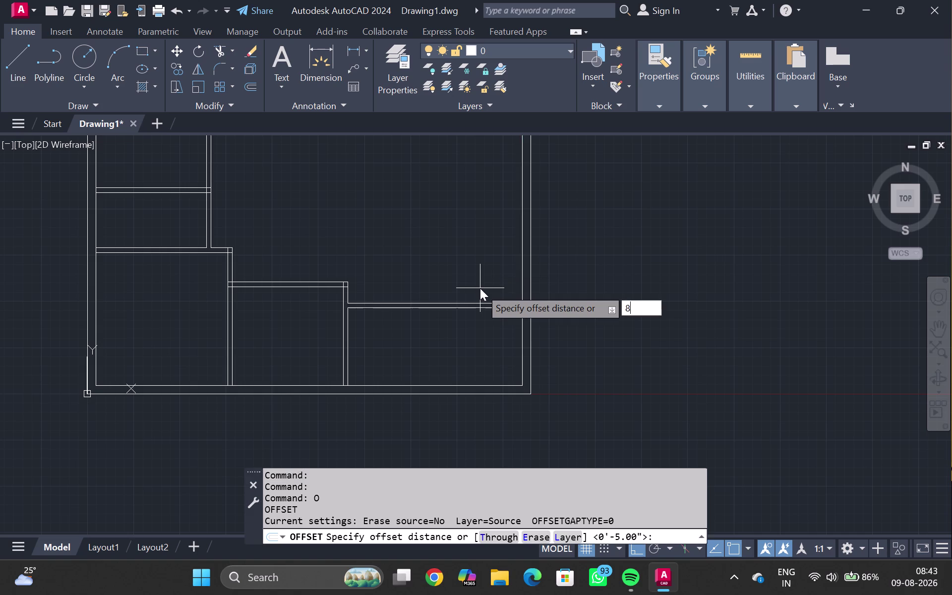
Offset the right outer wall 8' inward to create a new vertical wall line.
text(')
key(Return)
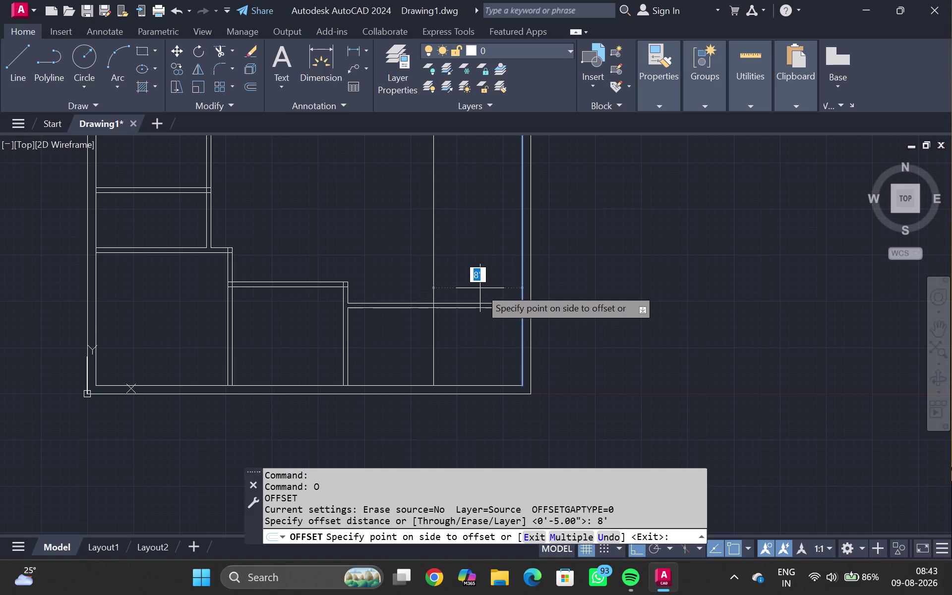
click(468, 290)
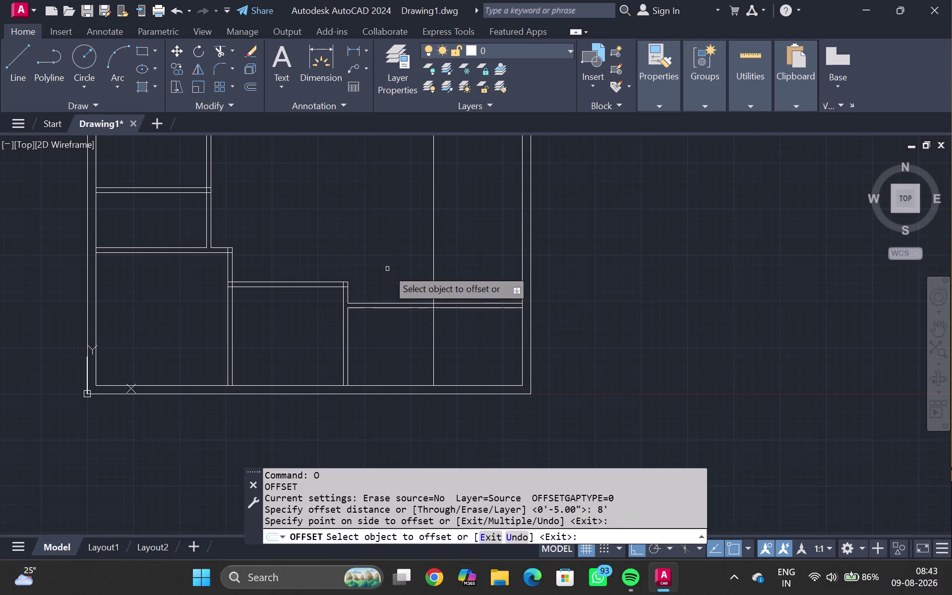
Offset that new line 5" to form the double-line wall, then exit offsetting.
click(433, 272)
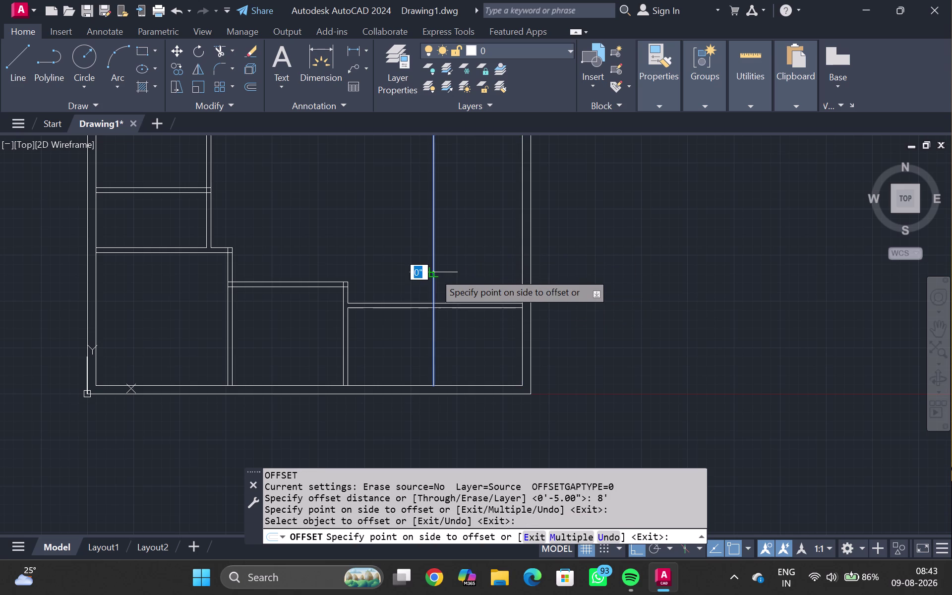
text(5")
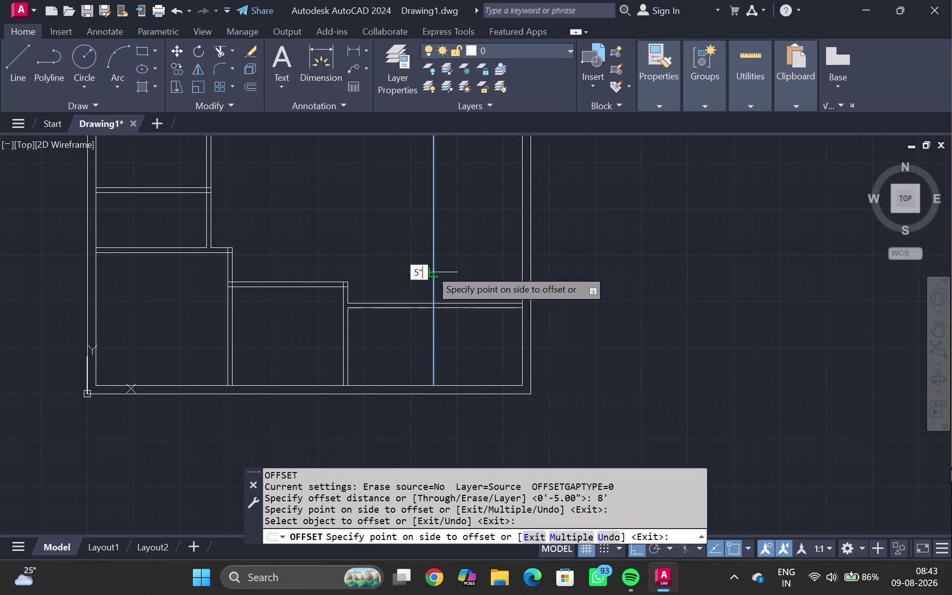
key(Return)
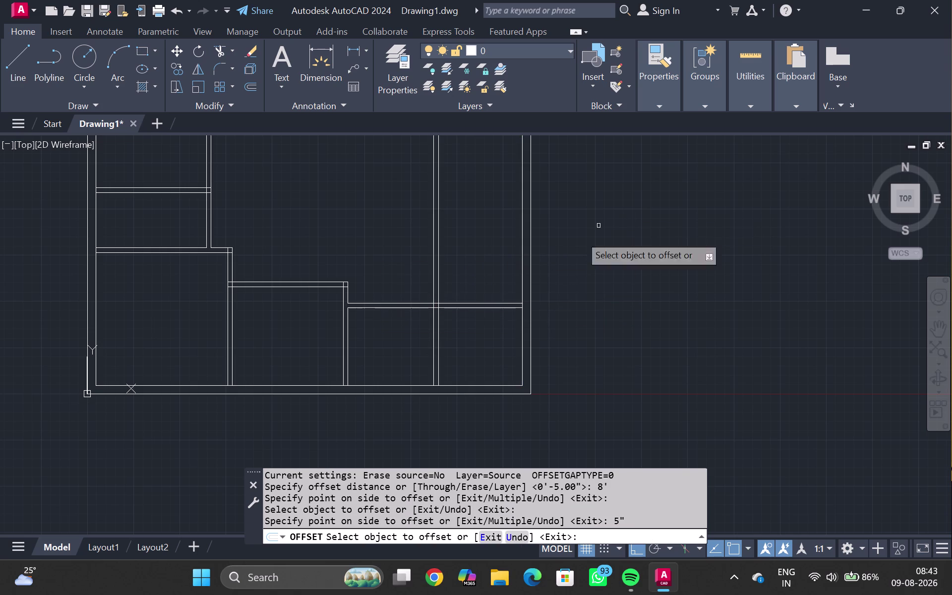
scroll(up, 3)
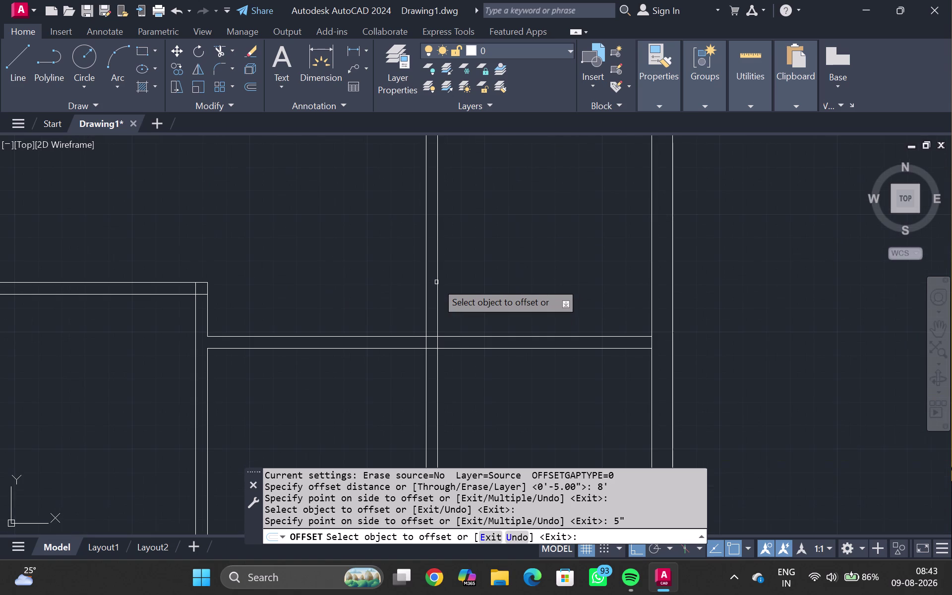
text(DLOI)
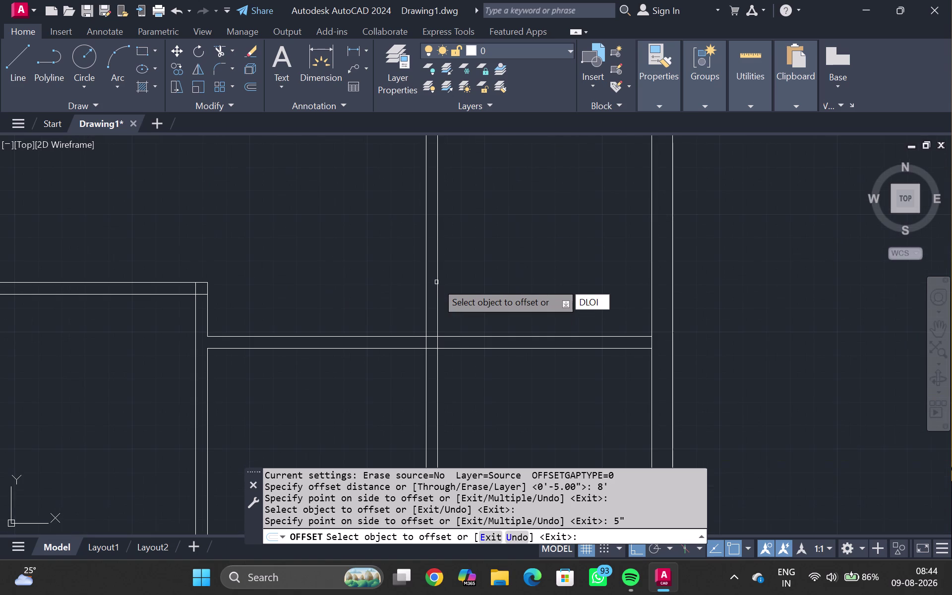
key(Escape)
key(Escape)
Measure the horizontal wall with a linear dimension, reading 7'-7".
text(DLI)
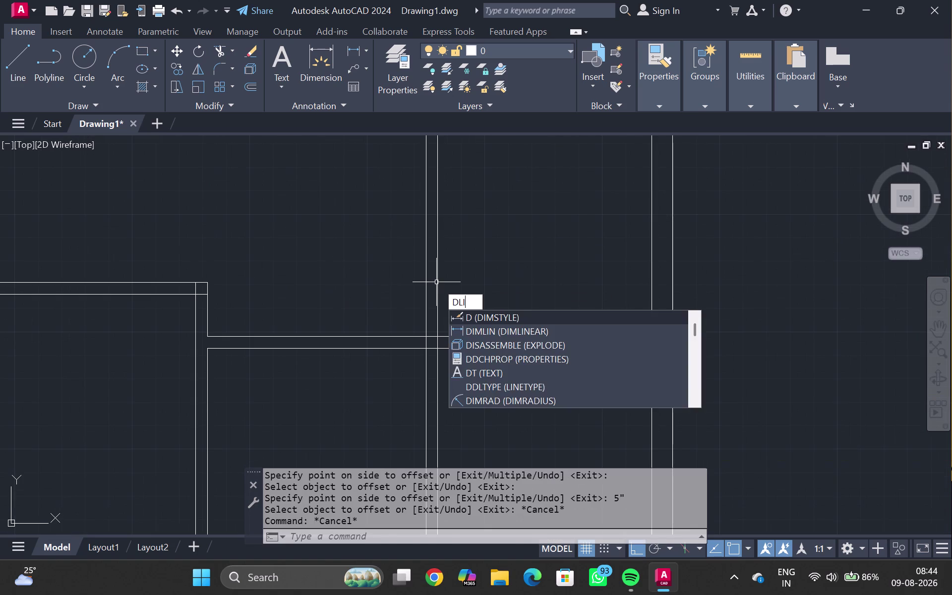
key(Return)
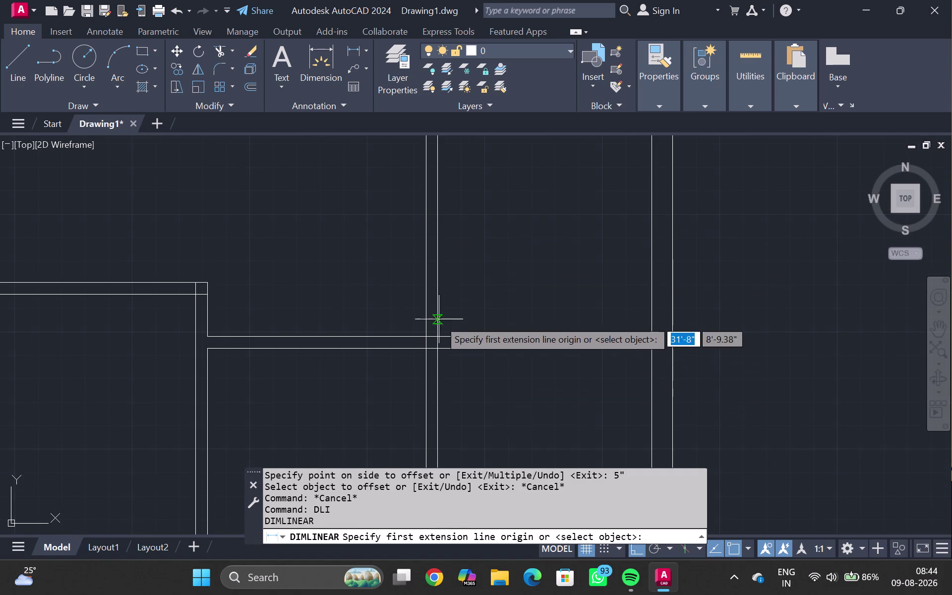
click(434, 336)
click(648, 337)
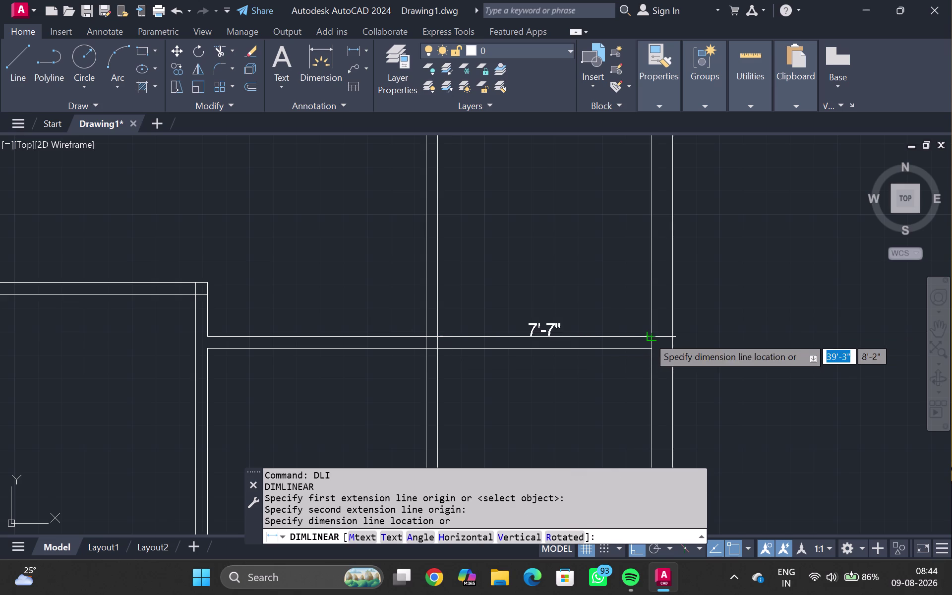
Cancel the trial dimension and erase the extra inner line of the new wall.
key(Escape)
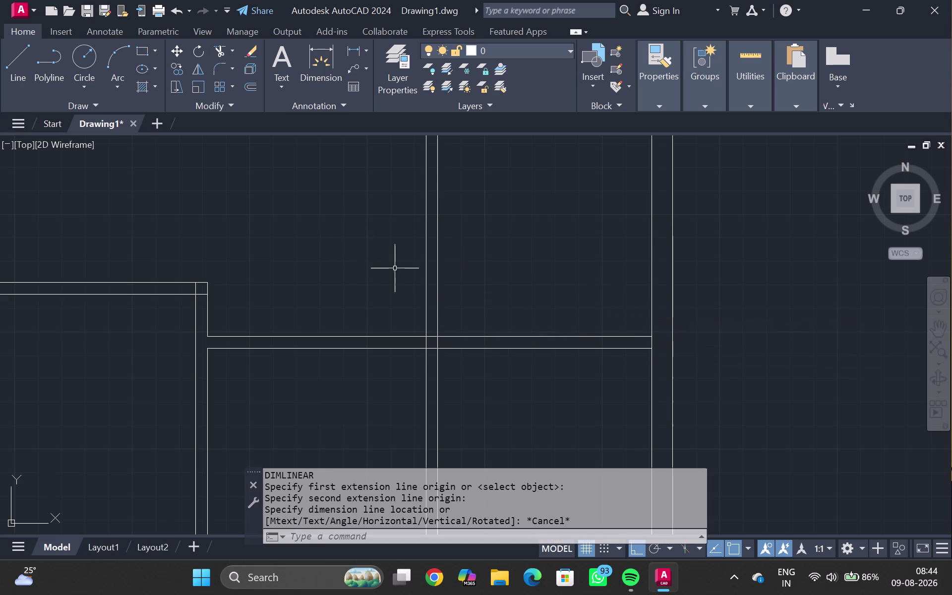
click(437, 265)
key(Delete)
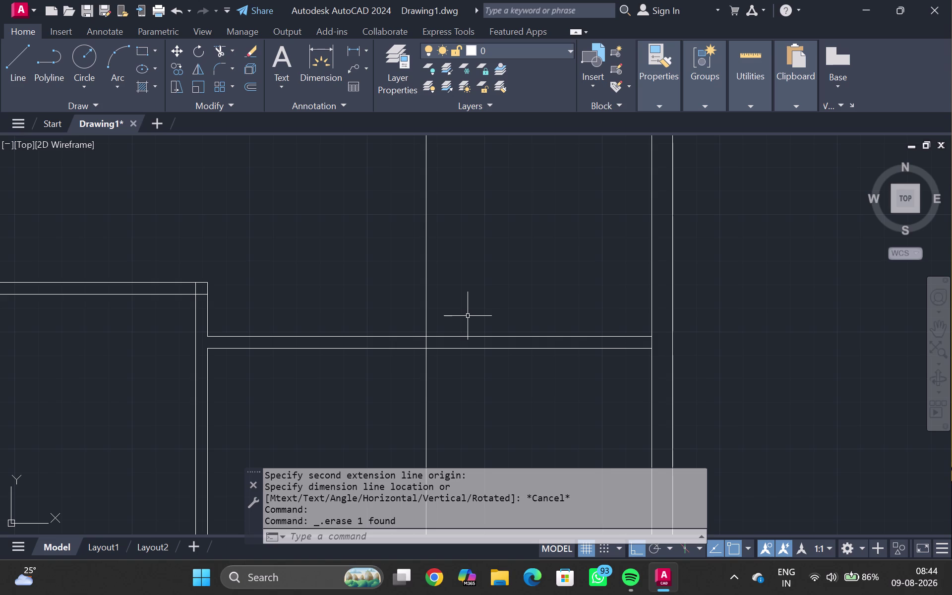
Offset the remaining partition line 5" to its left to restore the double wall.
click(423, 311)
drag(425, 314, 428, 319)
click(428, 319)
key(o)
key(Return)
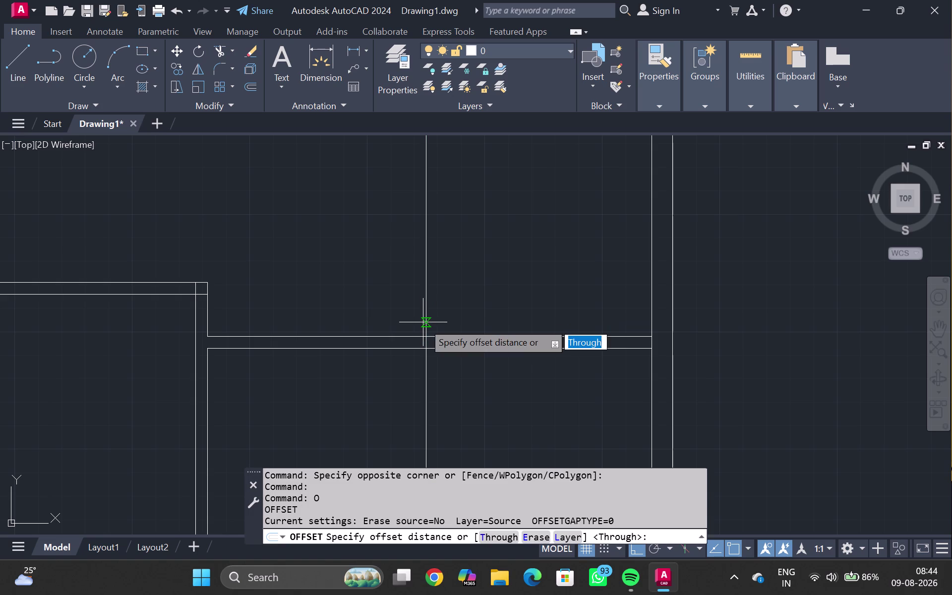
text(5")
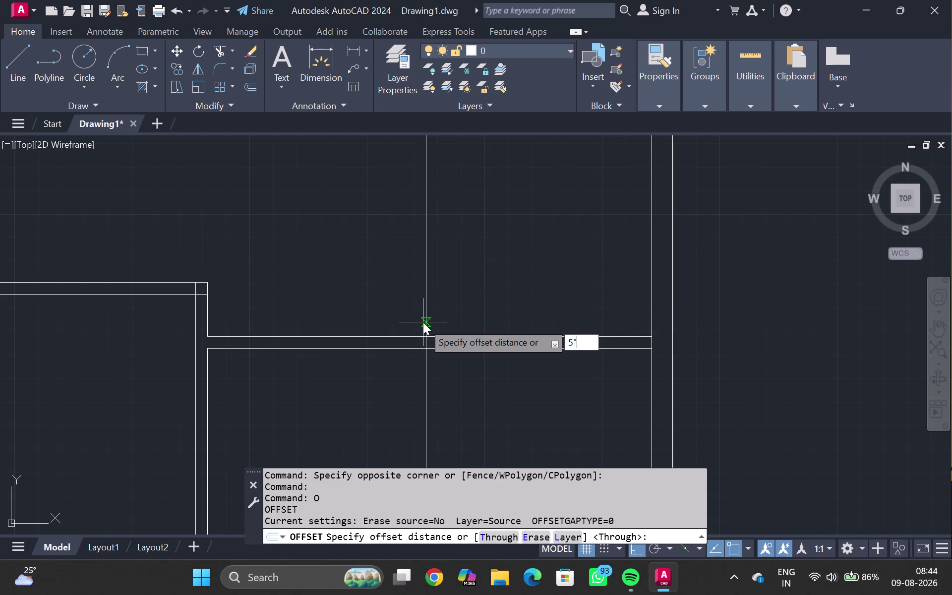
key(Return)
click(404, 319)
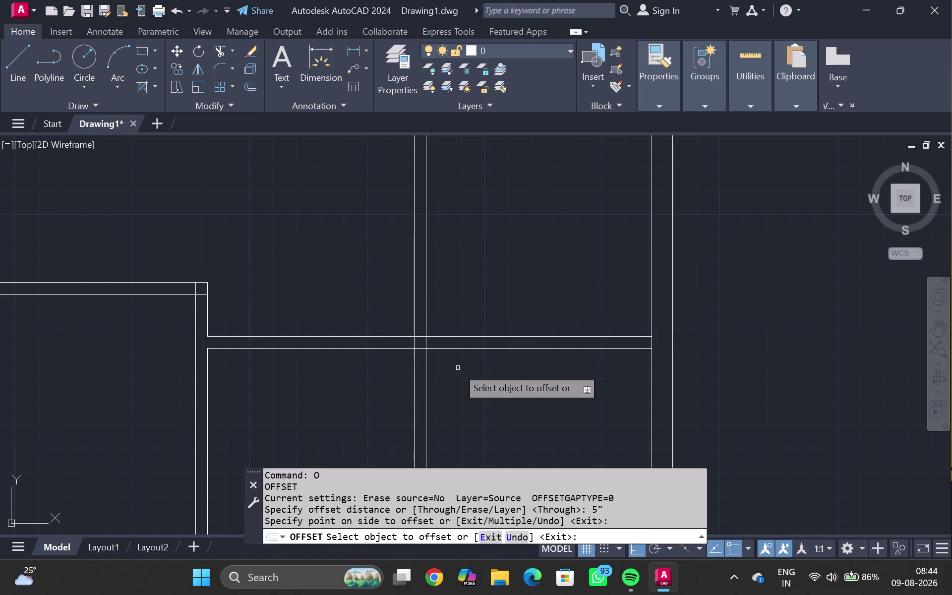
key(Escape)
Begin trimming the wall junctions with a fence across the lower wall lines.
text(TR)
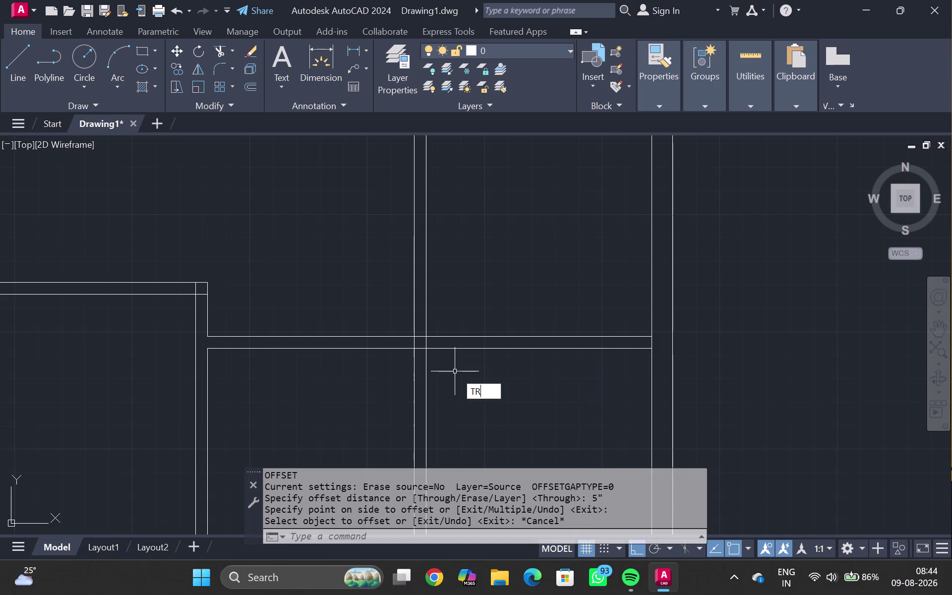
click(452, 378)
drag(452, 381, 426, 384)
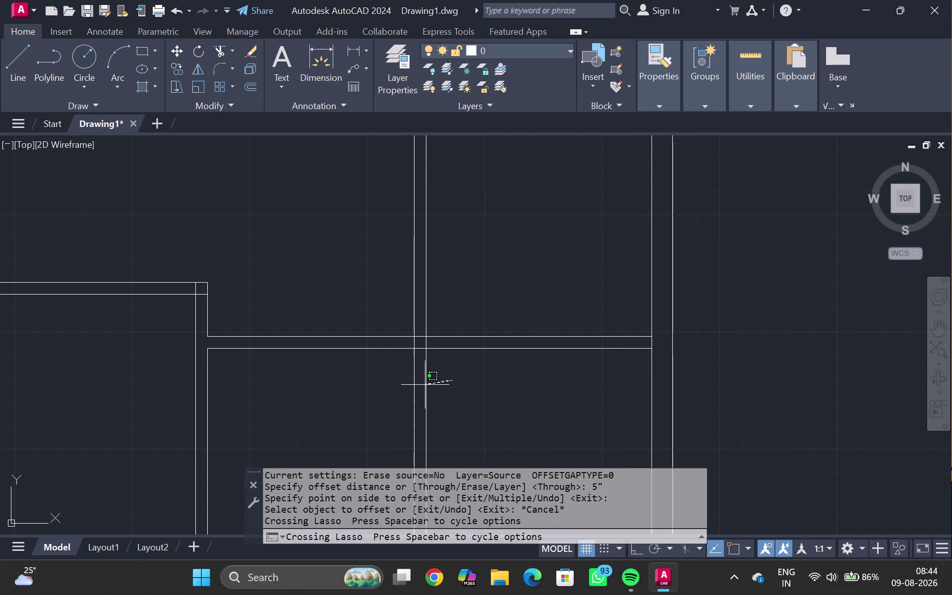
drag(426, 384, 399, 387)
click(399, 386)
key(Escape)
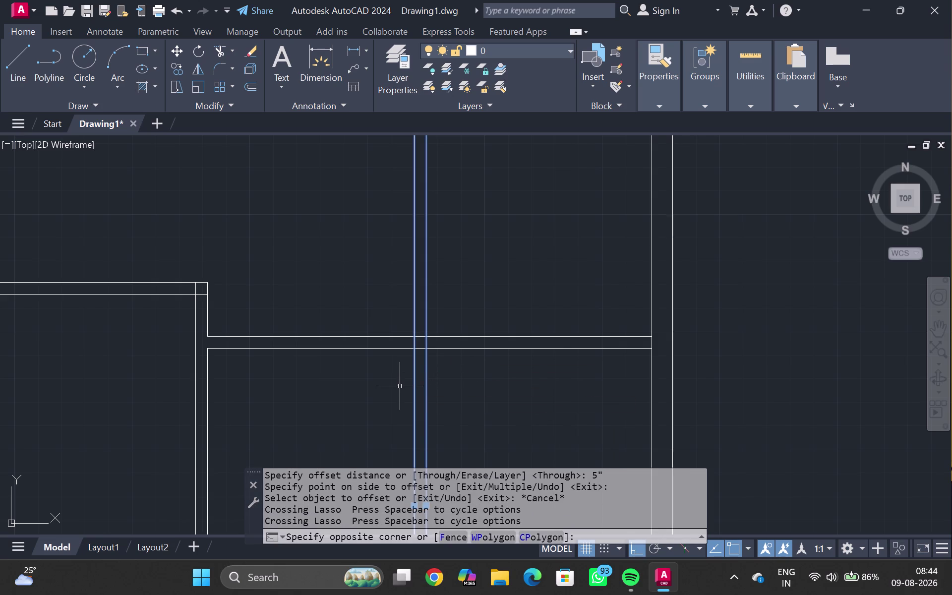
key(Escape)
key(Escape)
text(TR)
key(Return)
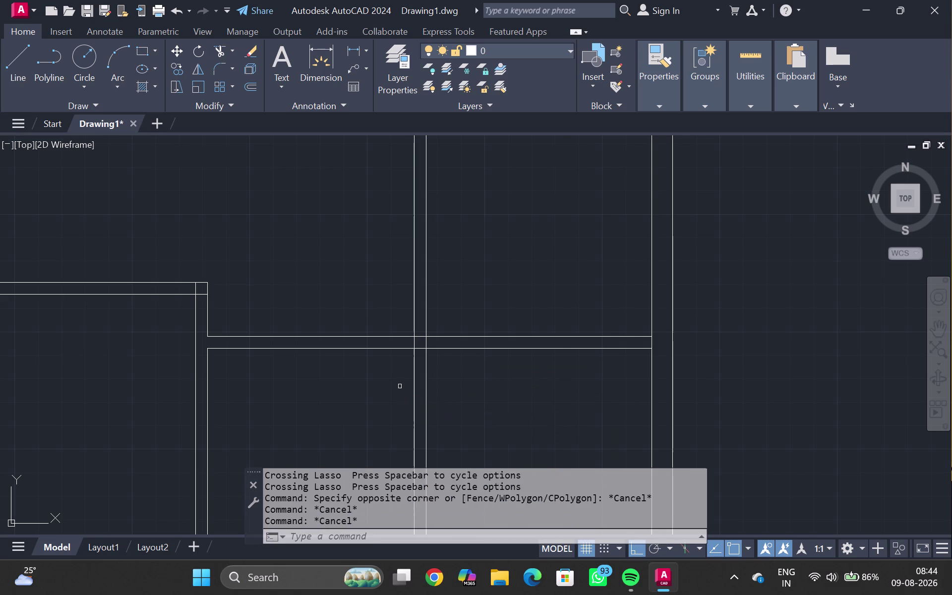
drag(438, 396, 392, 399)
click(391, 400)
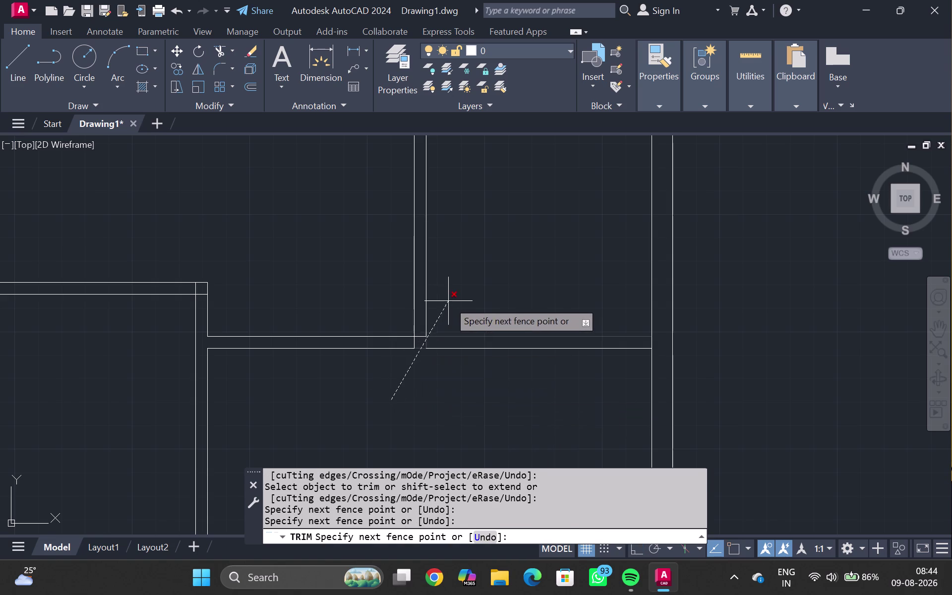
Complete the fence trim so the partition lines stop at the horizontal corridor wall.
double_click(412, 414)
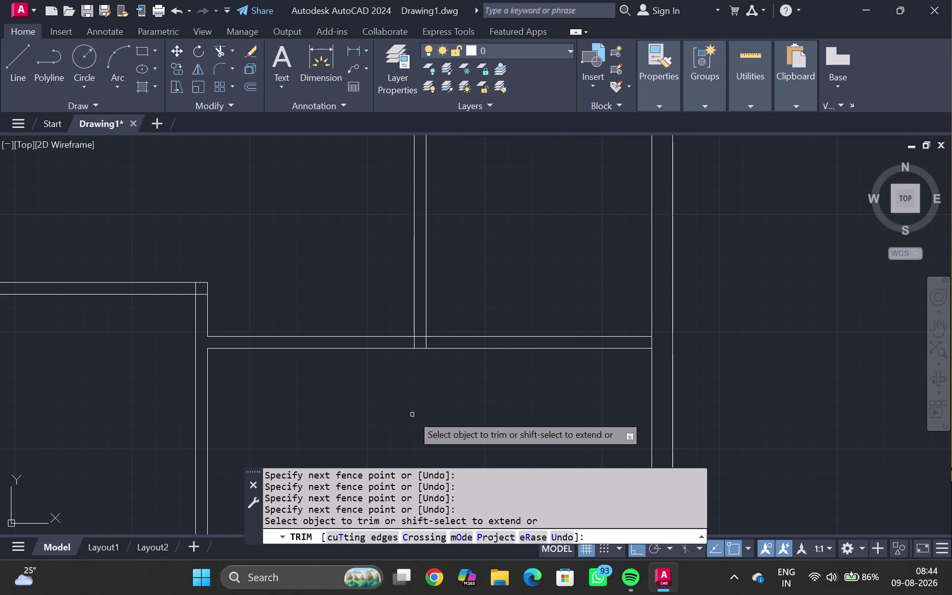
key(Escape)
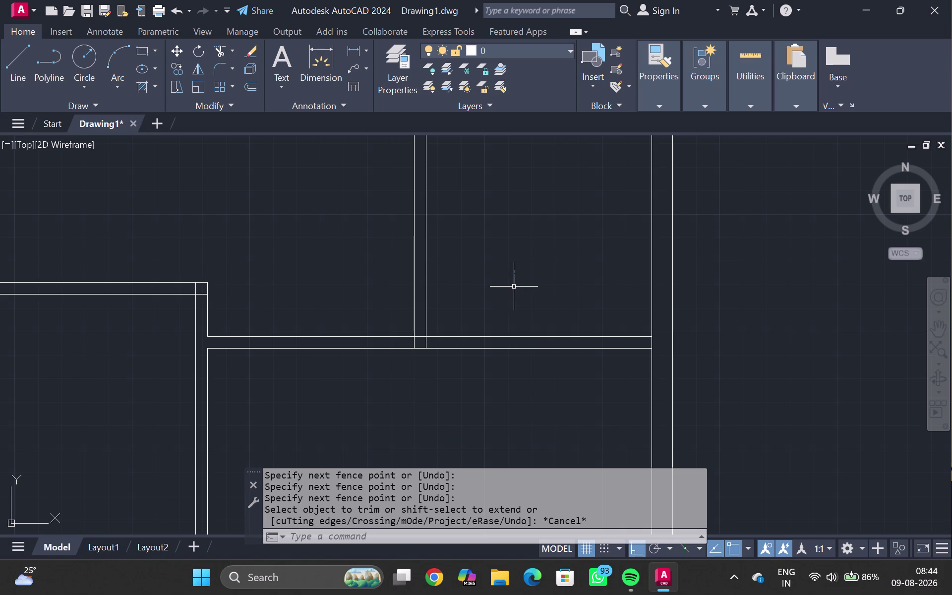
click(527, 337)
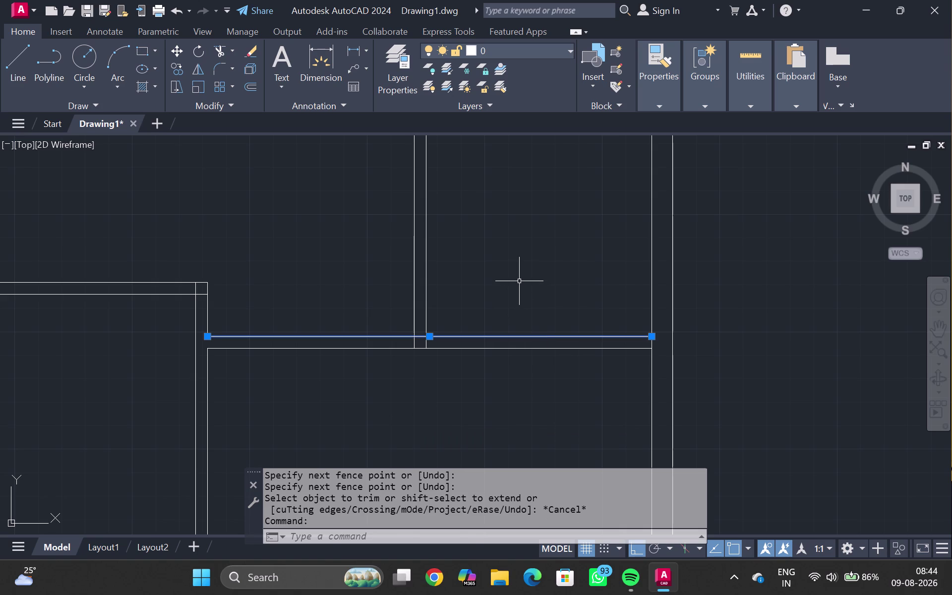
Give the upper horizontal wall line a parallel copy 5" away.
key(o)
key(Return)
text(5')
key(Return)
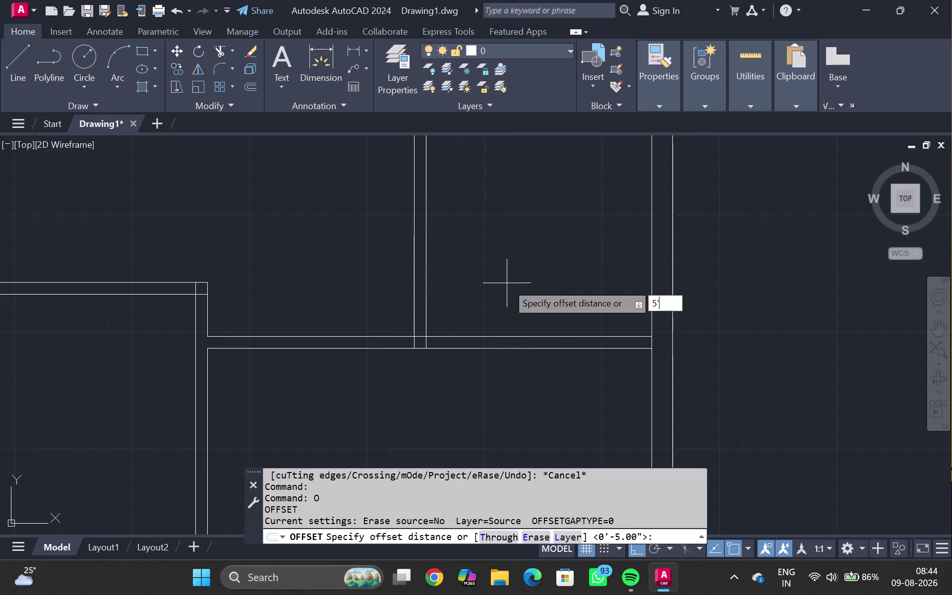
click(515, 246)
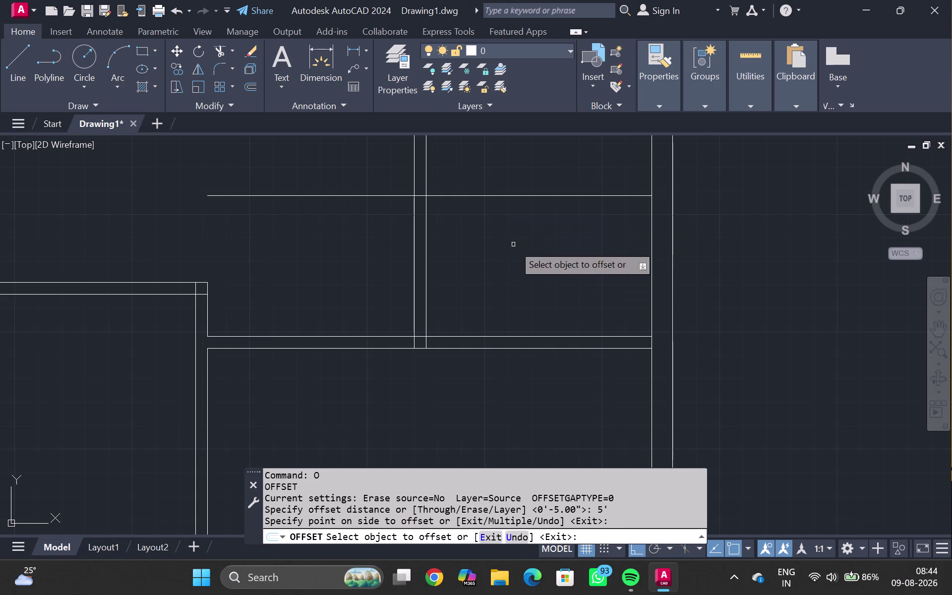
click(513, 195)
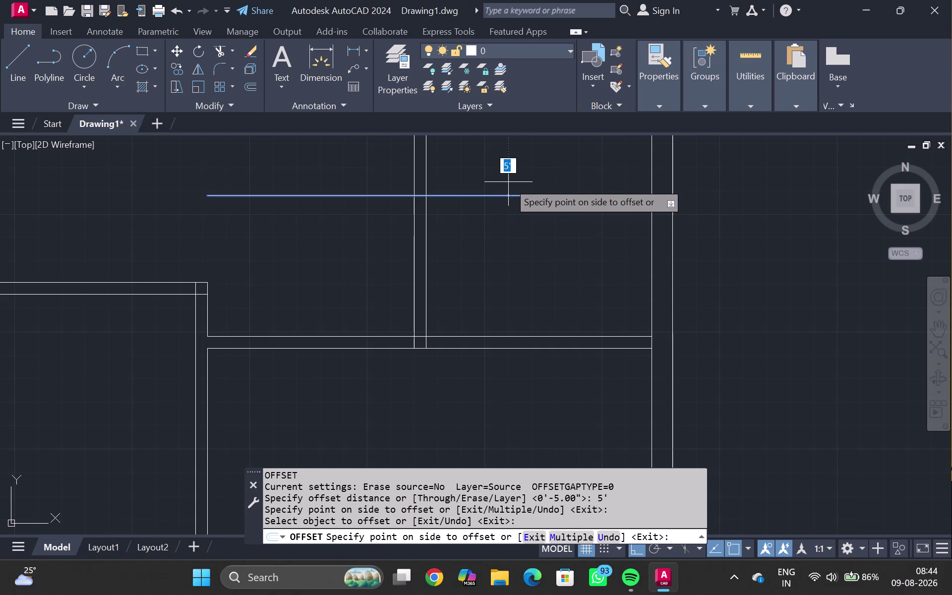
text(5")
key(Return)
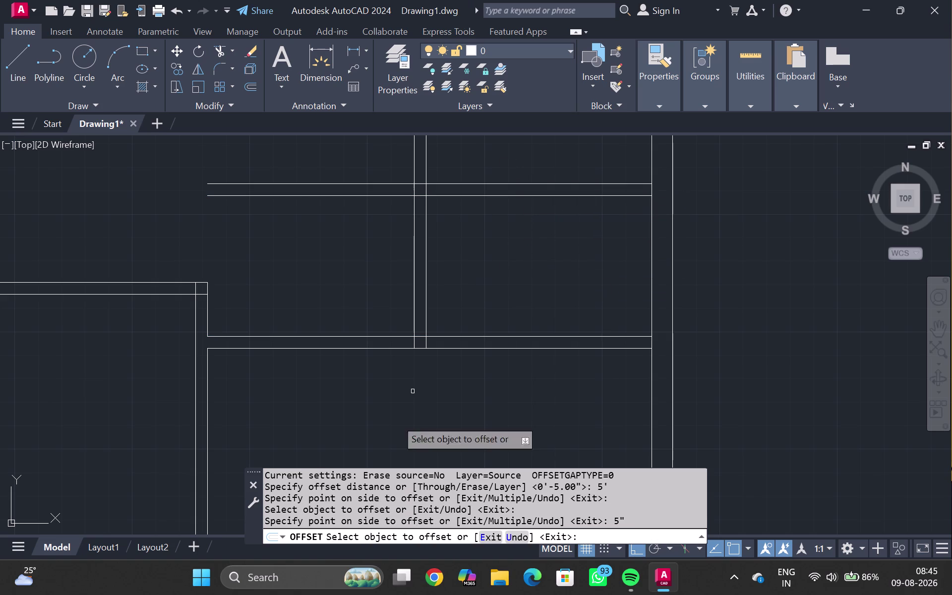
Add 5" parallel copies of the lower and middle horizontal wall lines.
scroll(down, 3)
middle_drag(476, 269, 464, 382)
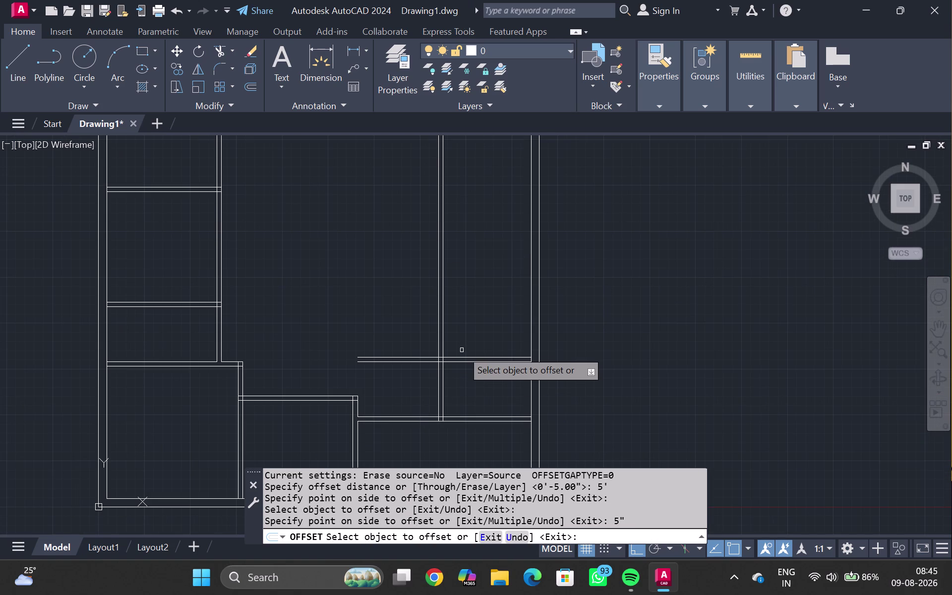
scroll(up, 3)
click(477, 361)
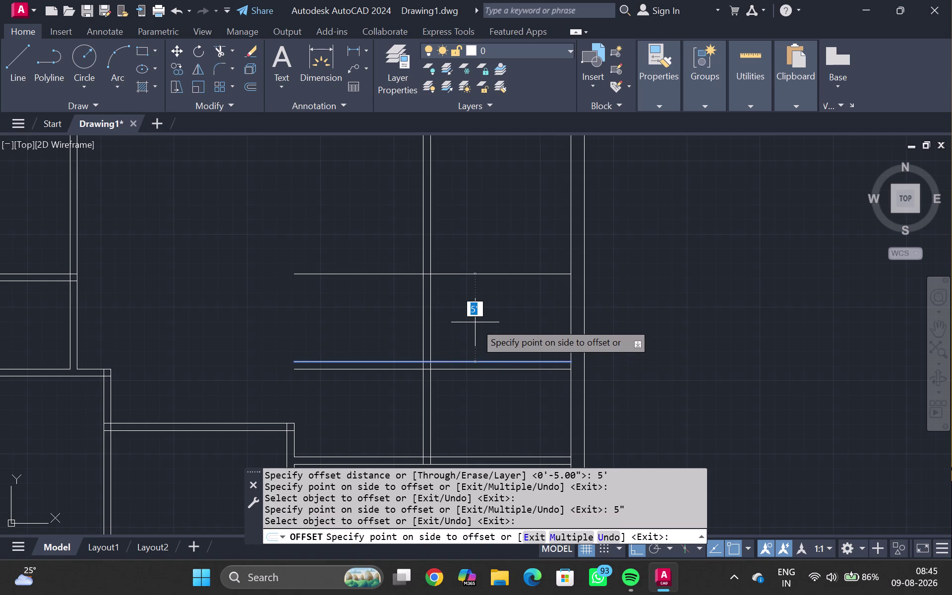
click(475, 322)
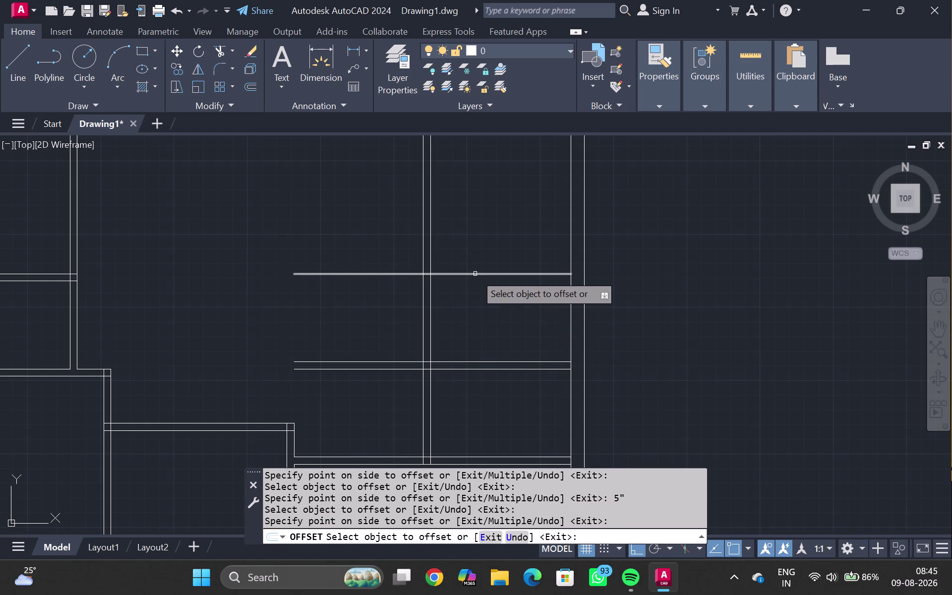
click(475, 274)
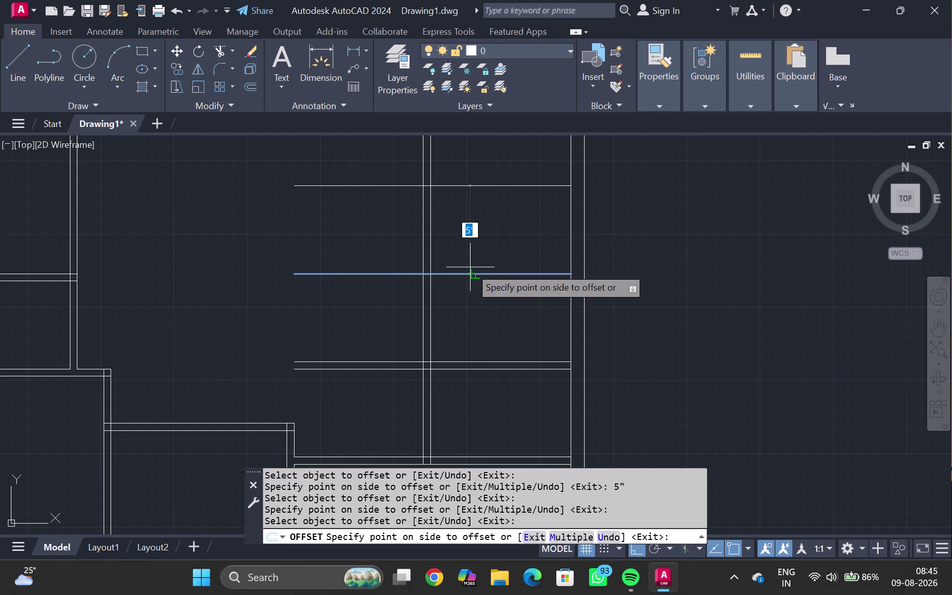
text(5")
key(Return)
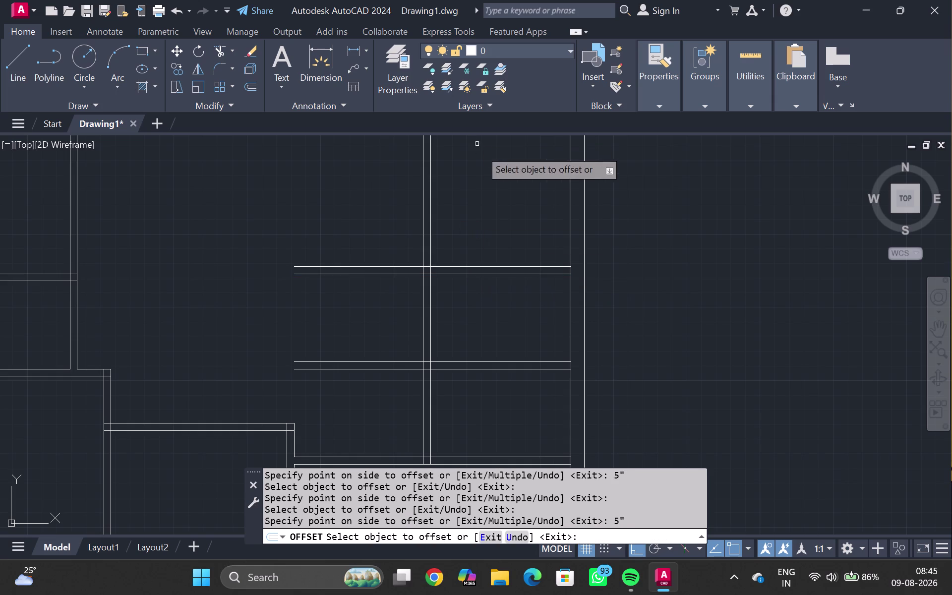
Add a 5" copy above the top horizontal wall line and end offsetting.
scroll(down, 3)
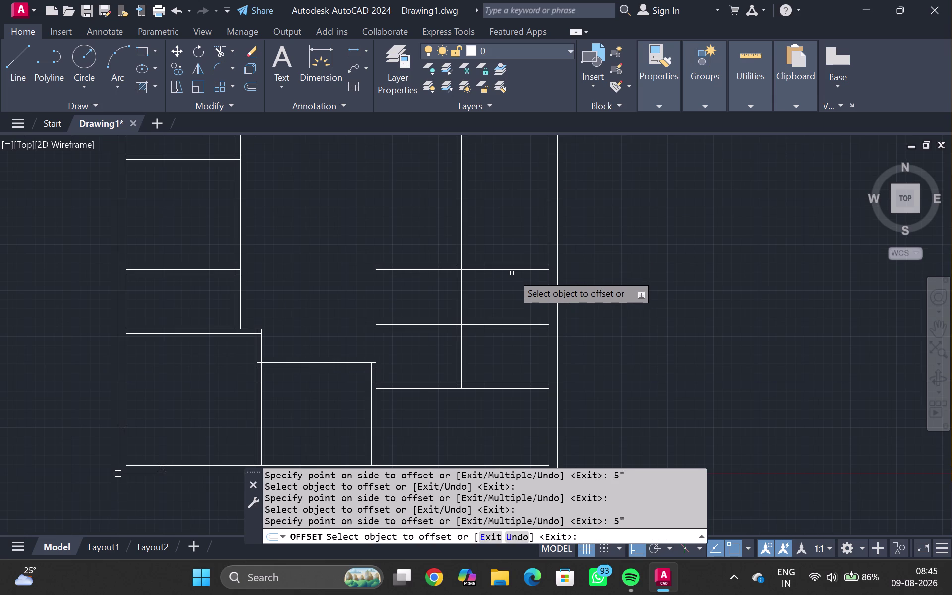
scroll(up, 3)
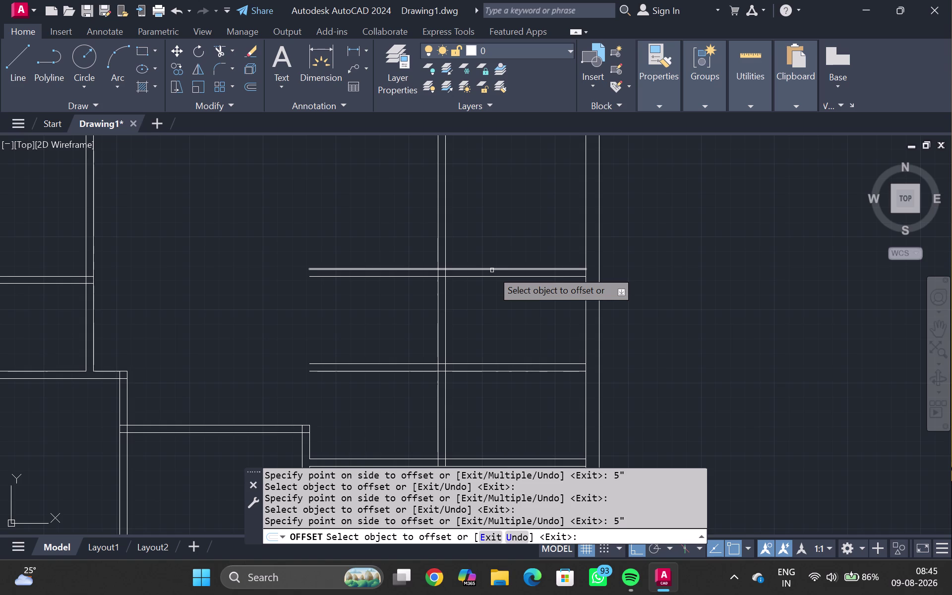
click(492, 270)
click(491, 236)
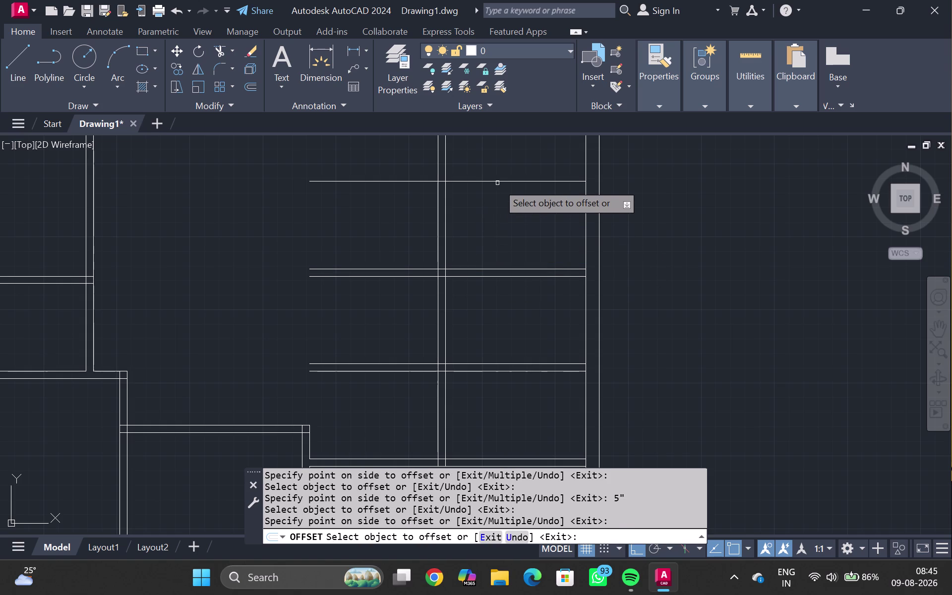
click(497, 183)
key(5)
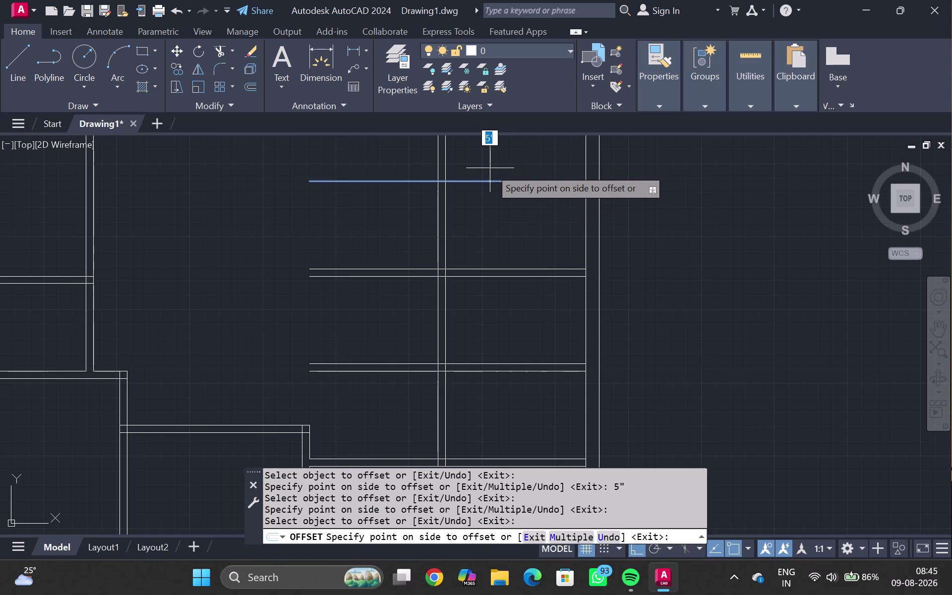
key(shift+quotedbl)
key(Return)
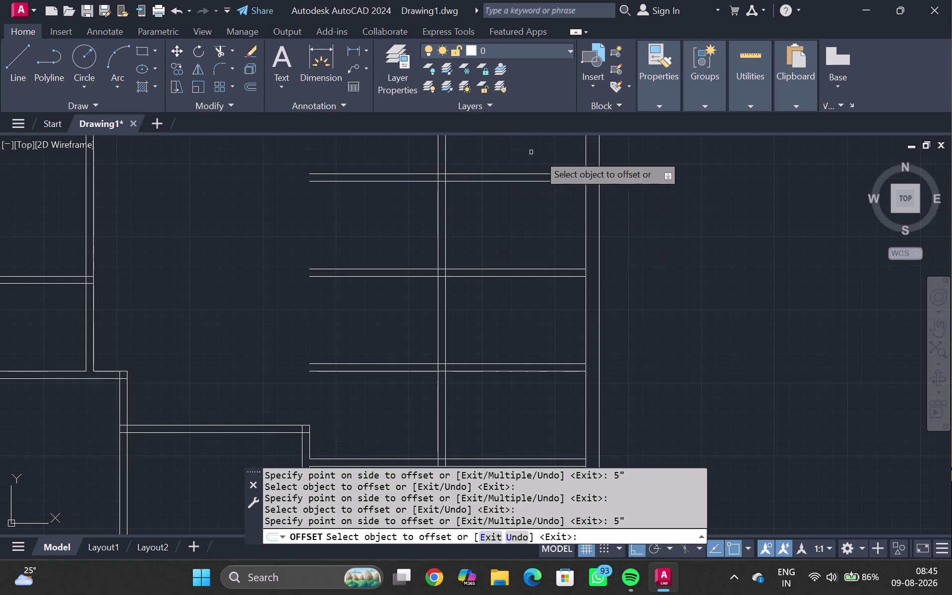
scroll(down, 3)
middle_drag(383, 249, 364, 326)
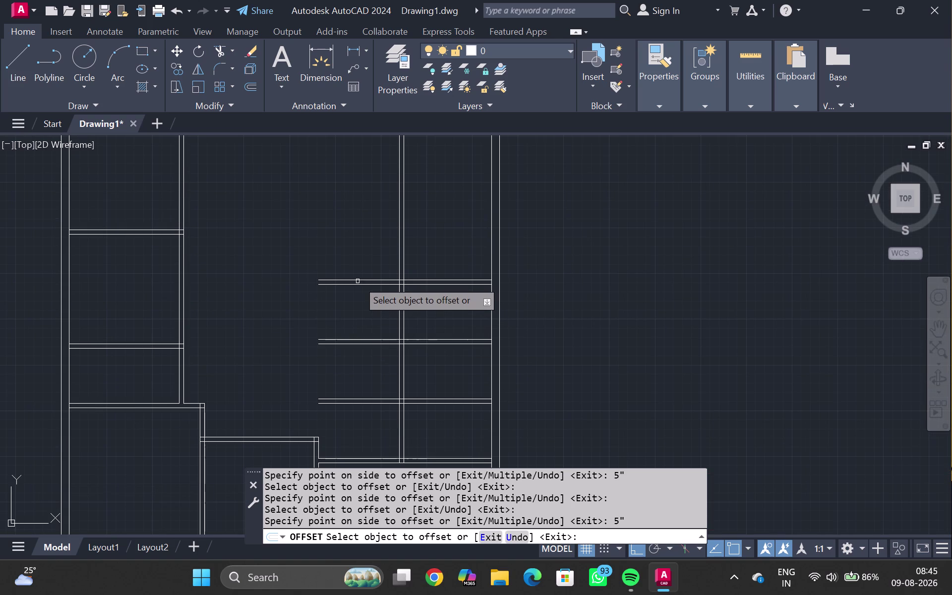
key(Escape)
Fence-trim the overshooting line ends so the horizontal double walls start at the partition.
key(r)
key(r)
key(r)
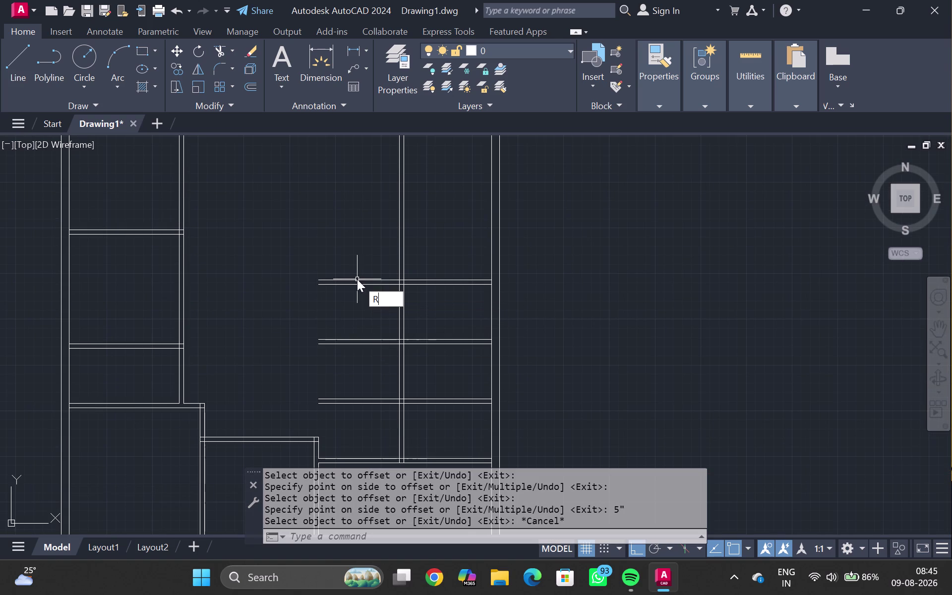
key(Escape)
text(T)
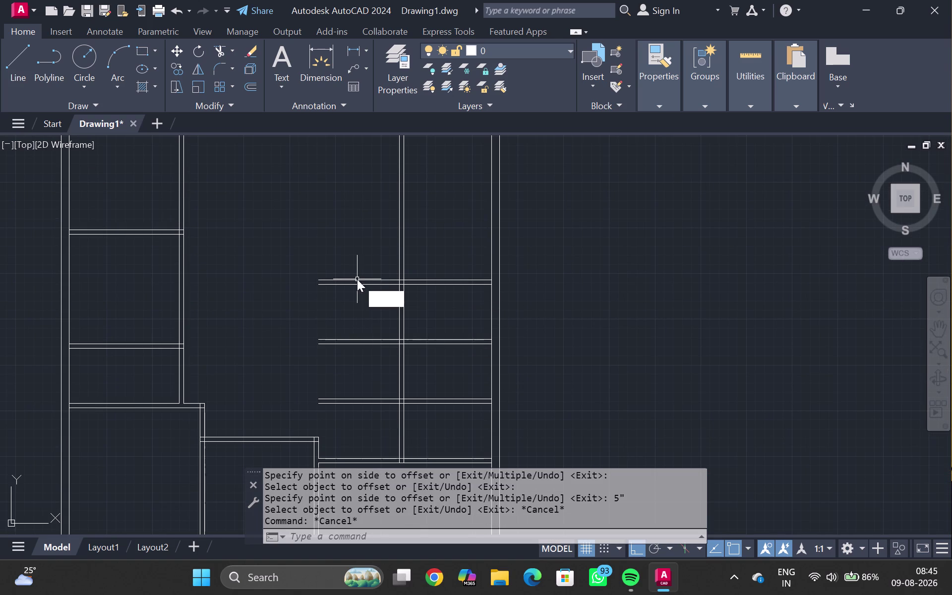
text(R)
key(Return)
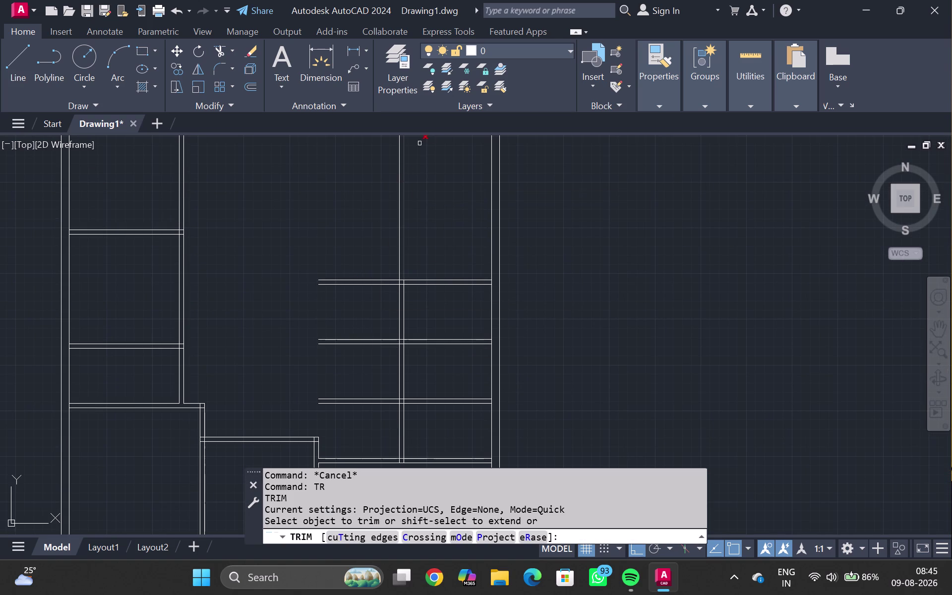
drag(431, 203, 405, 235)
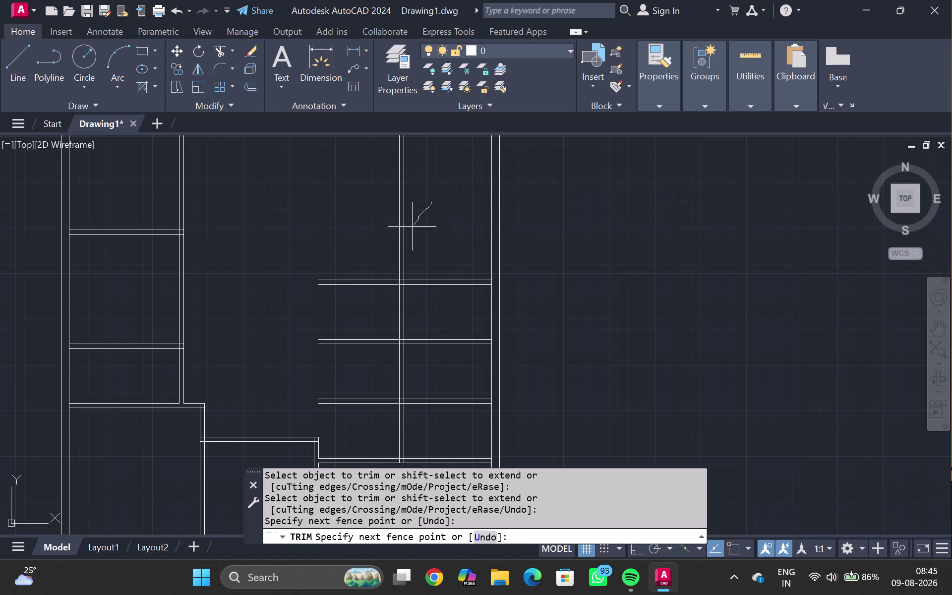
drag(405, 234, 371, 411)
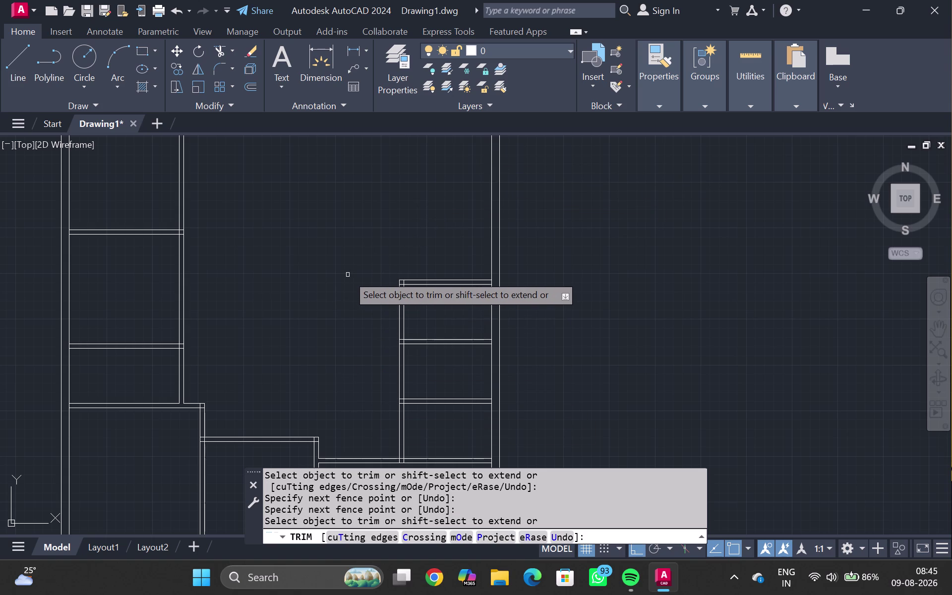
key(Escape)
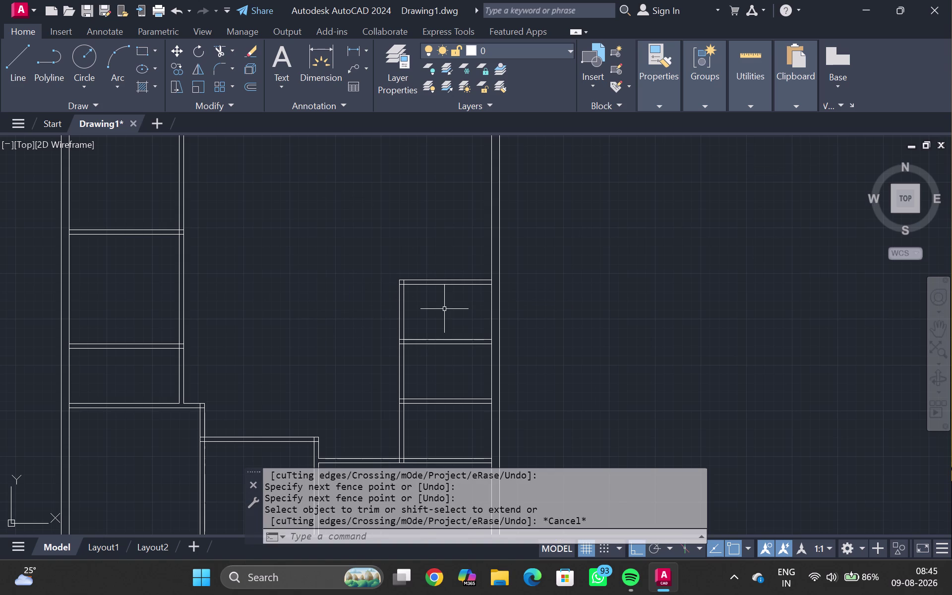
middle_drag(445, 310, 418, 262)
drag(363, 220, 338, 396)
Select the vertical wall lines plus the middle and top wall pairs.
drag(371, 320, 373, 320)
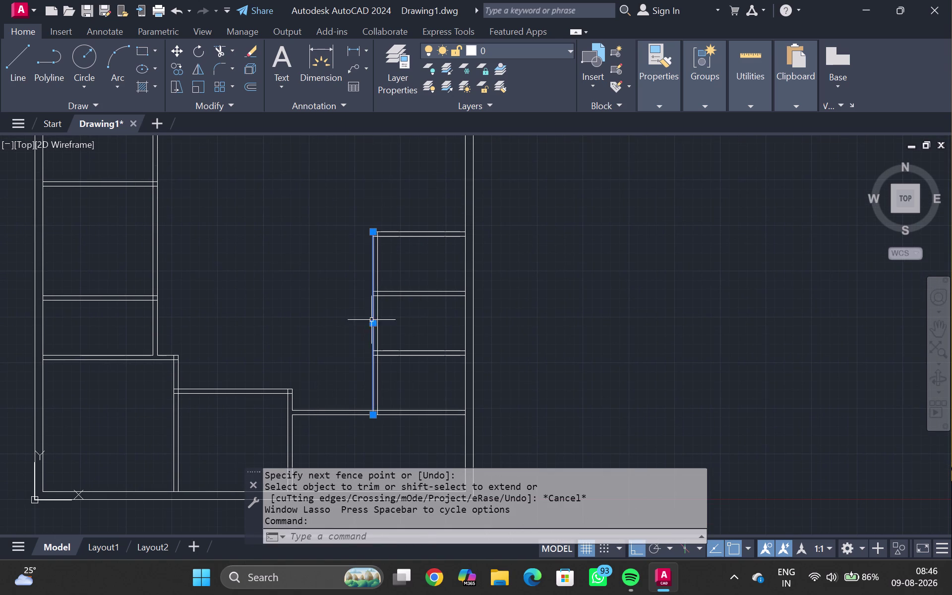
drag(373, 320, 377, 323)
click(385, 314)
click(375, 310)
scroll(up, 3)
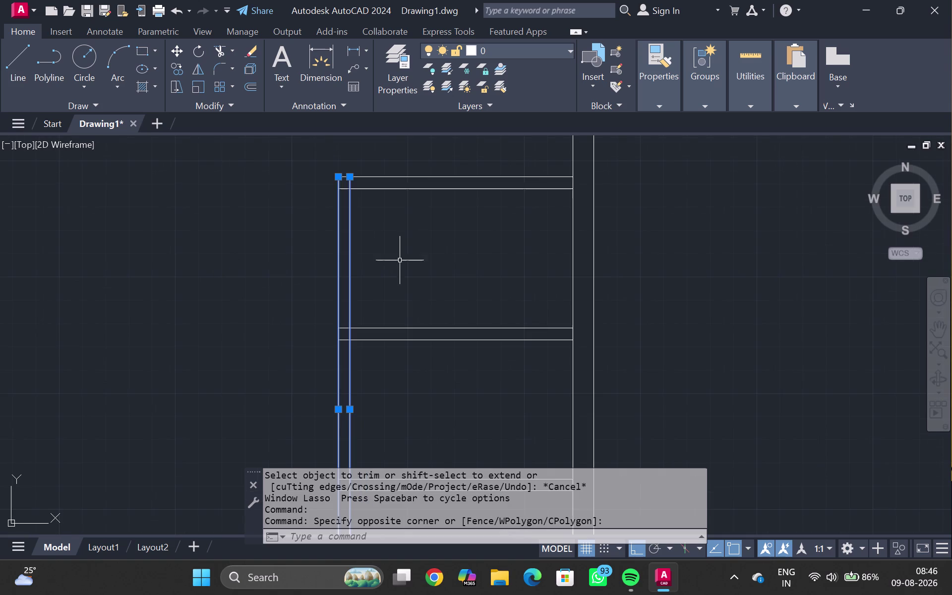
drag(424, 165, 484, 414)
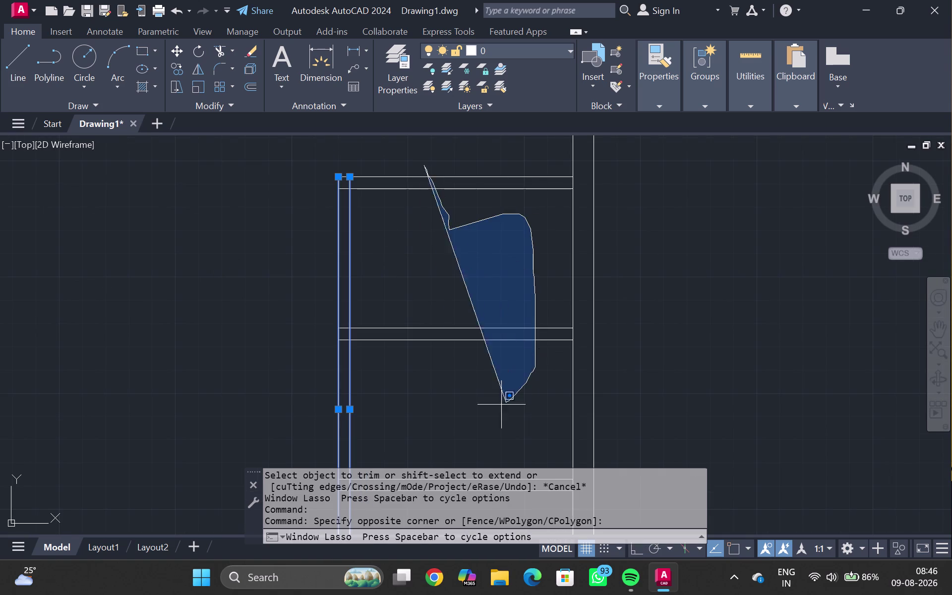
drag(485, 414, 372, 387)
click(400, 329)
click(401, 340)
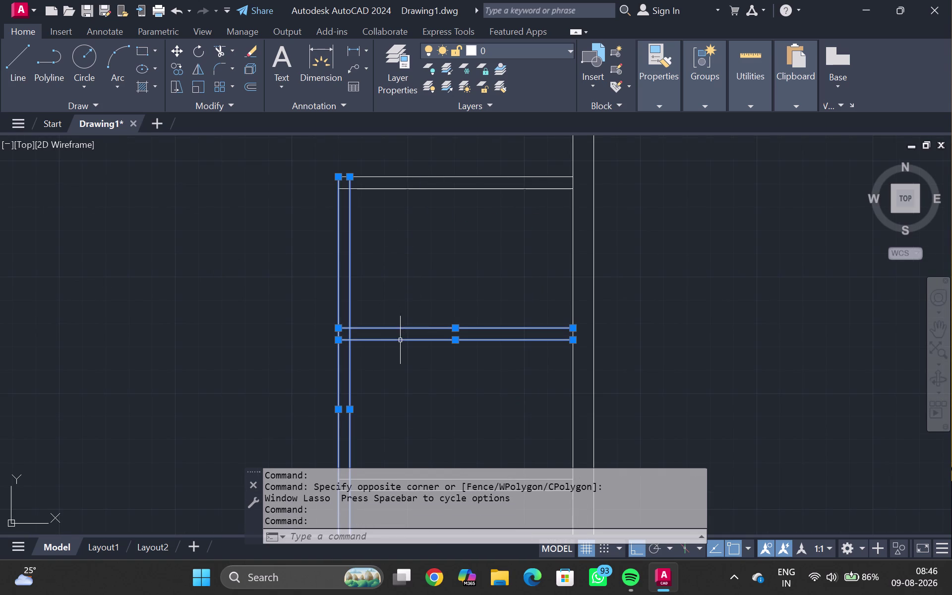
click(446, 177)
click(443, 188)
Add the lower wall pair to the selection.
scroll(down, 3)
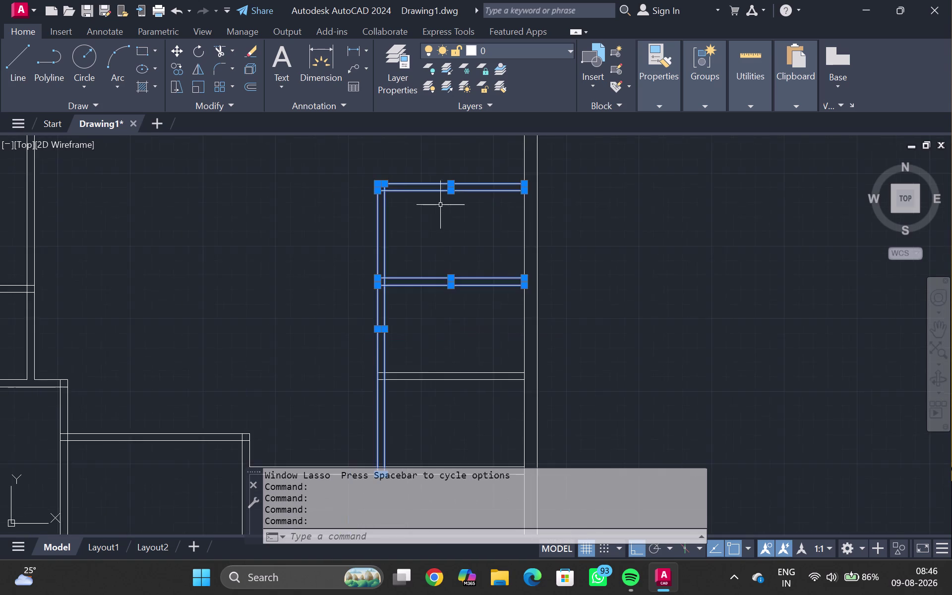
scroll(down, 3)
middle_drag(439, 242, 439, 215)
middle_click(439, 194)
scroll(up, 3)
click(437, 290)
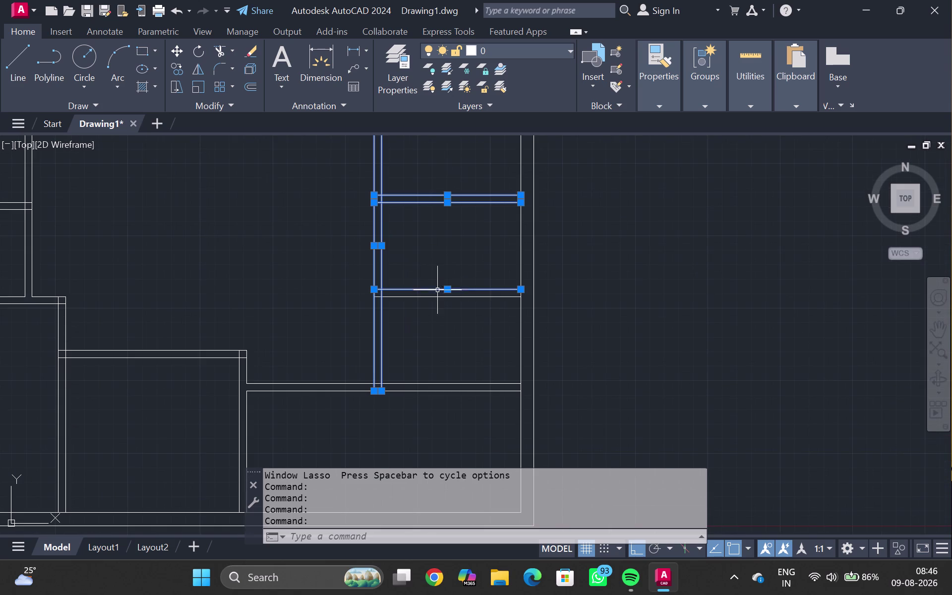
click(431, 297)
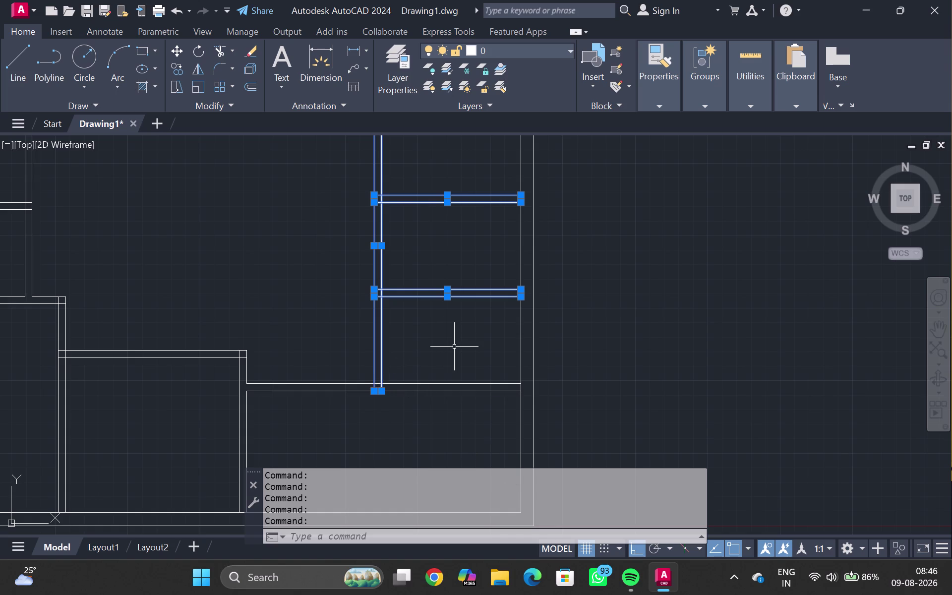
Move the eight selected wall lines 2' to the left.
key(m)
key(Return)
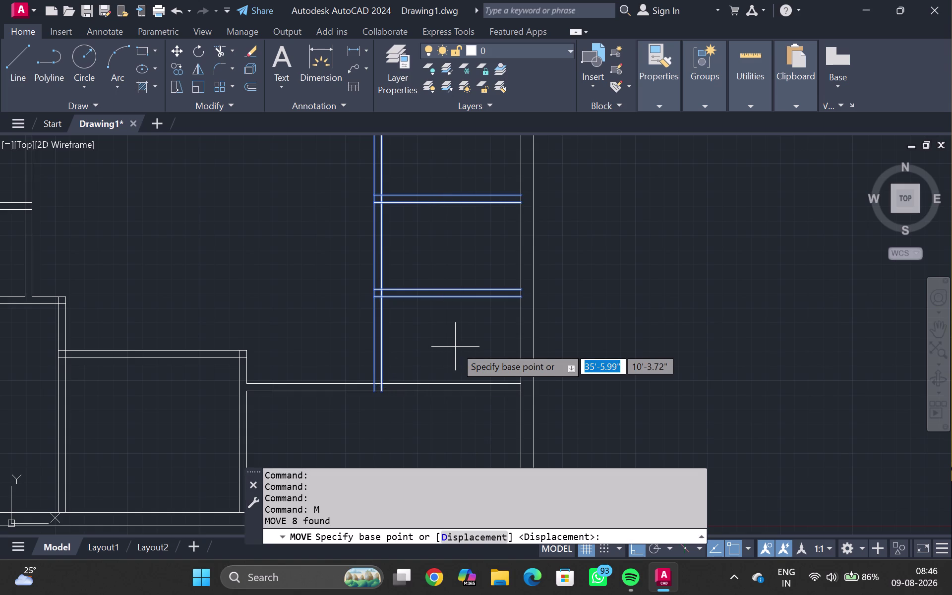
click(517, 301)
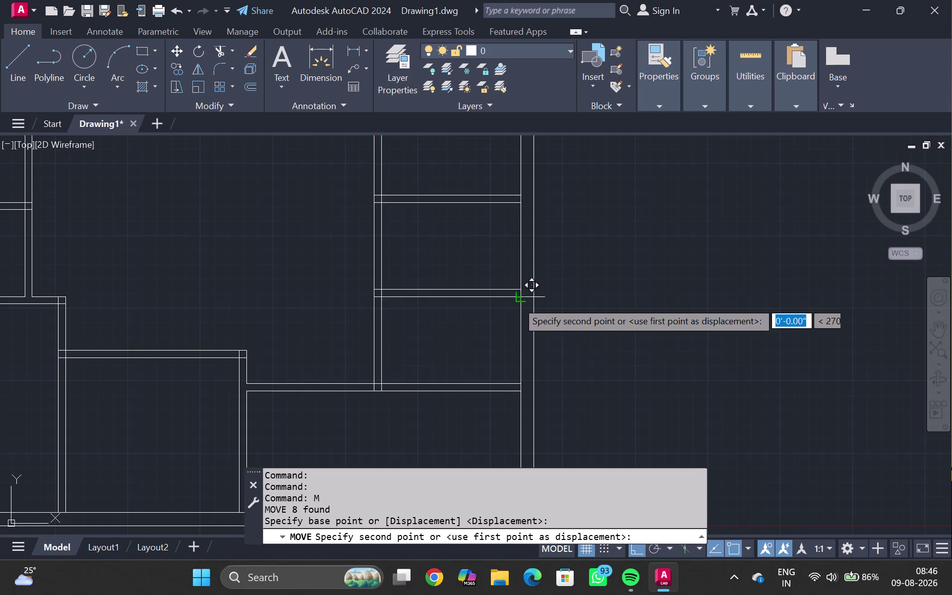
key(2)
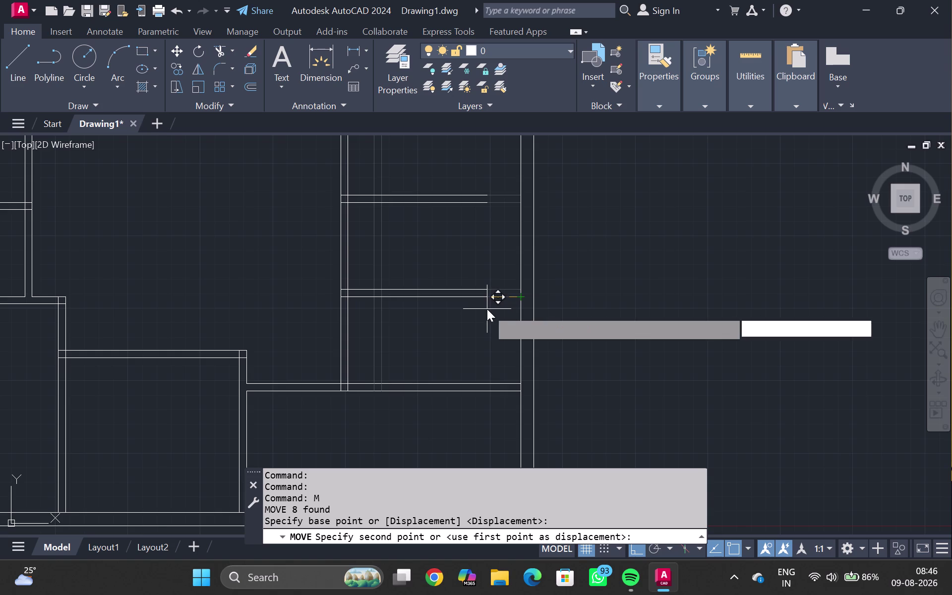
key(apostrophe)
key(Return)
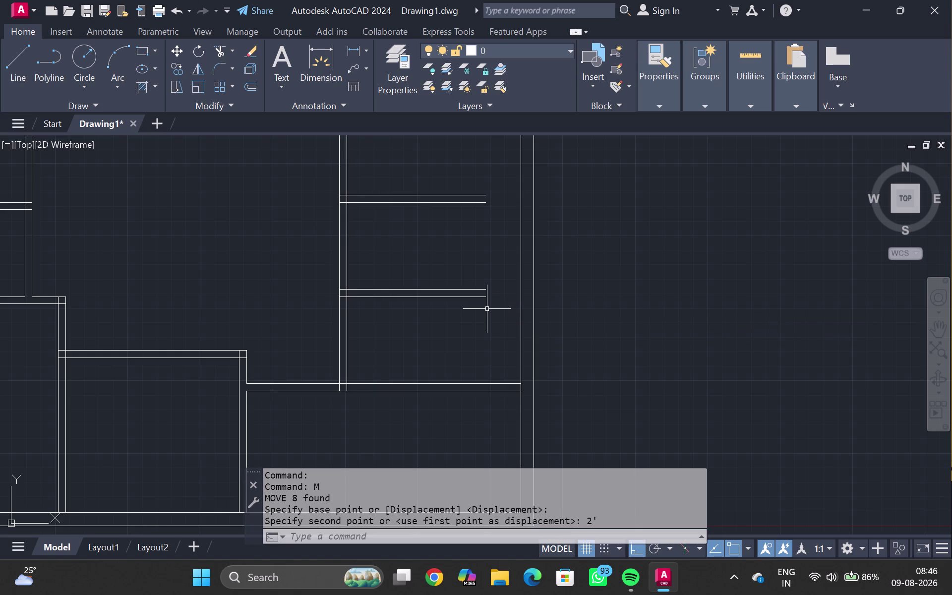
scroll(up, 3)
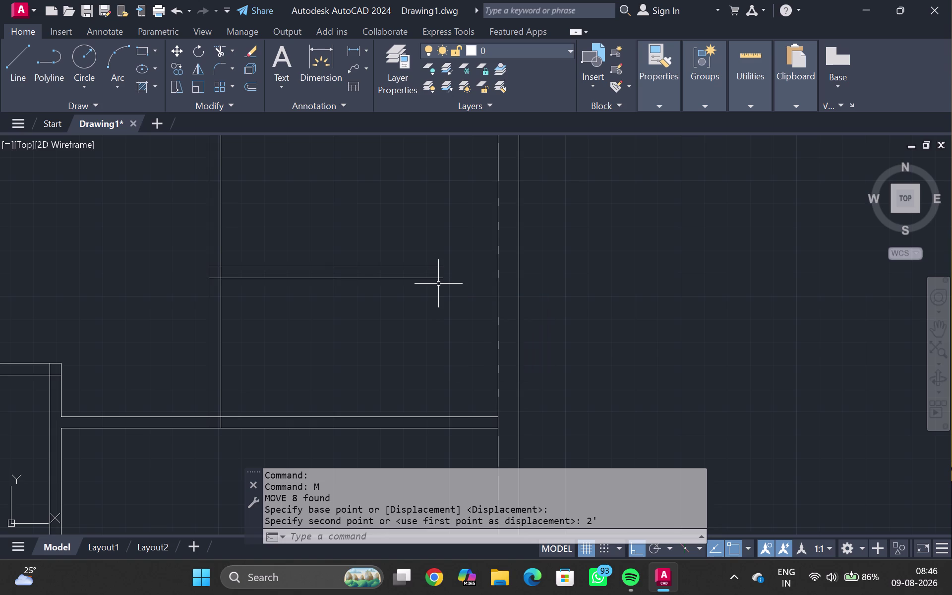
text(DLI)
key(Return)
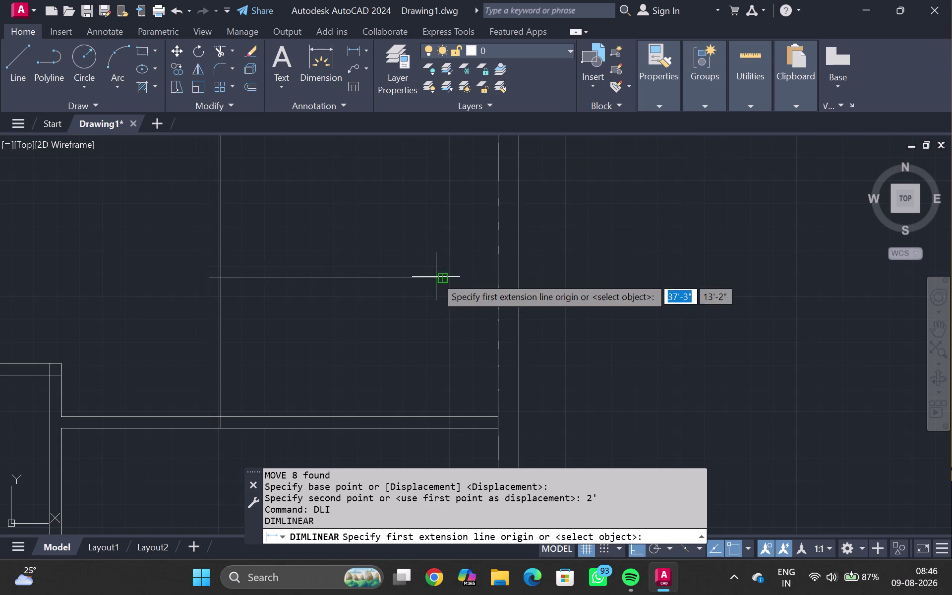
drag(442, 277, 447, 282)
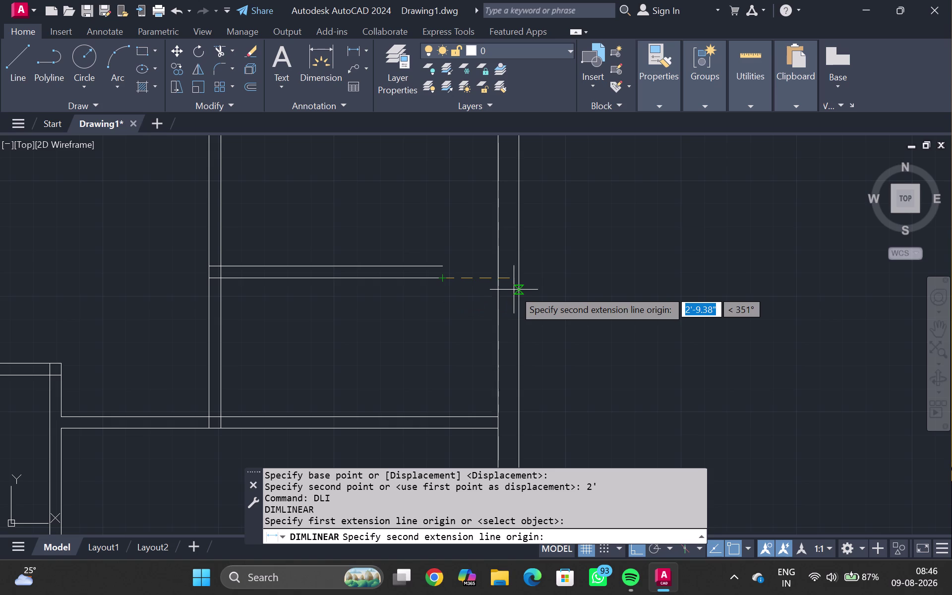
click(502, 281)
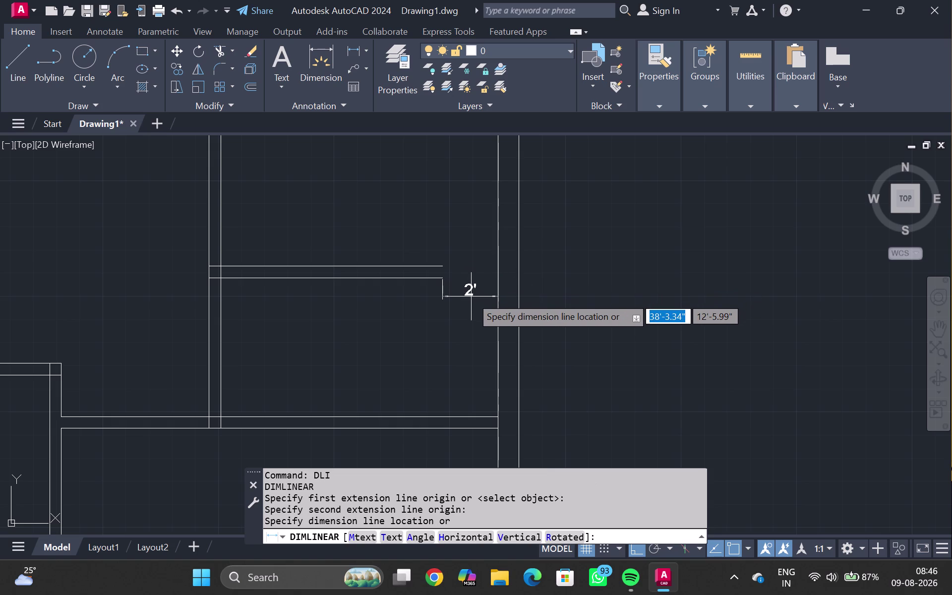
key(Escape)
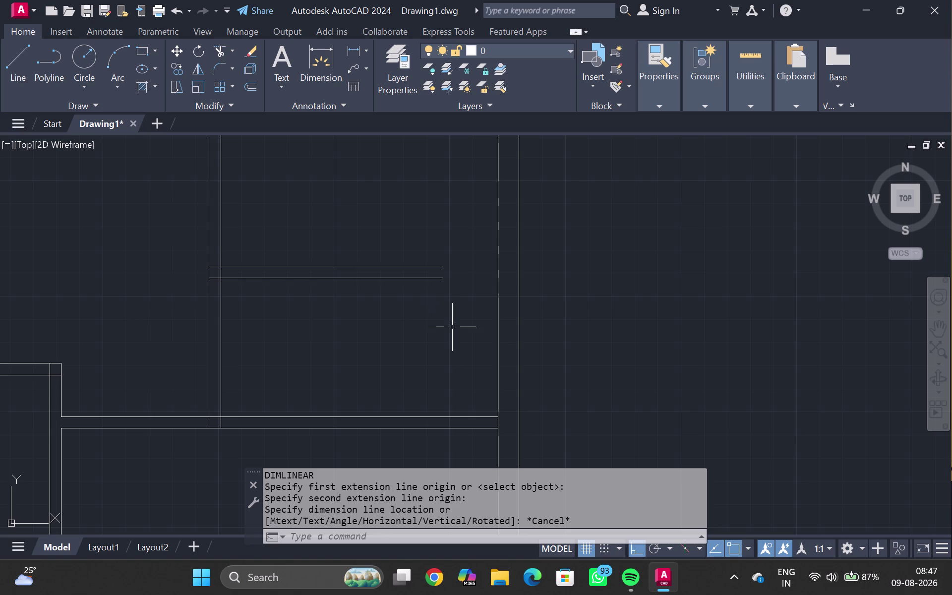
text(TR)
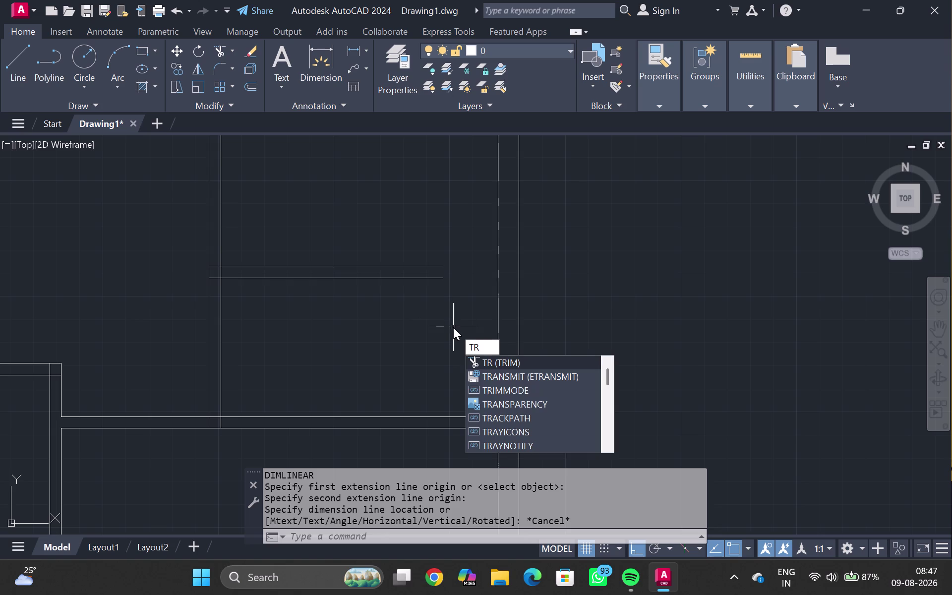
key(Escape)
key(Escape)
text(EX)
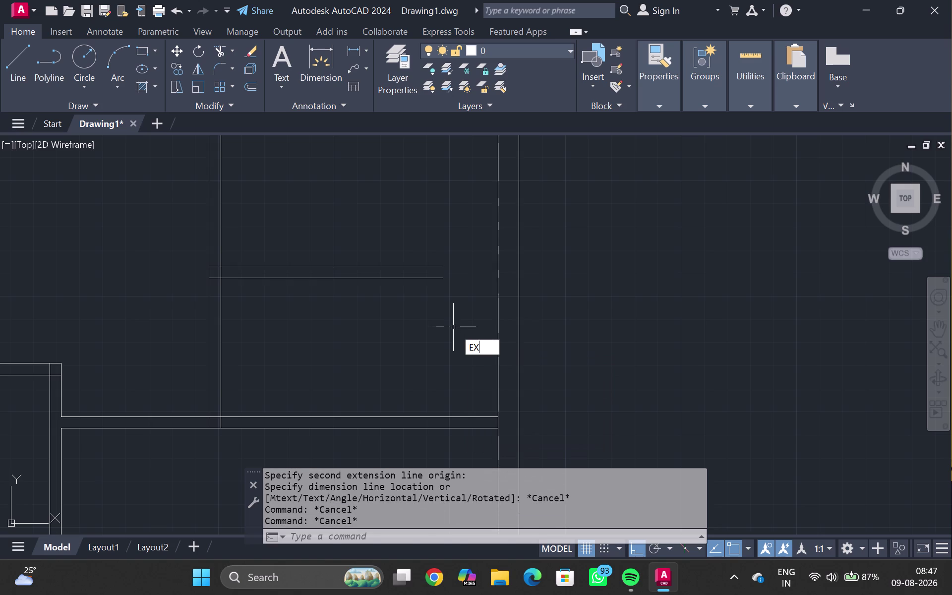
key(Return)
drag(480, 304, 416, 451)
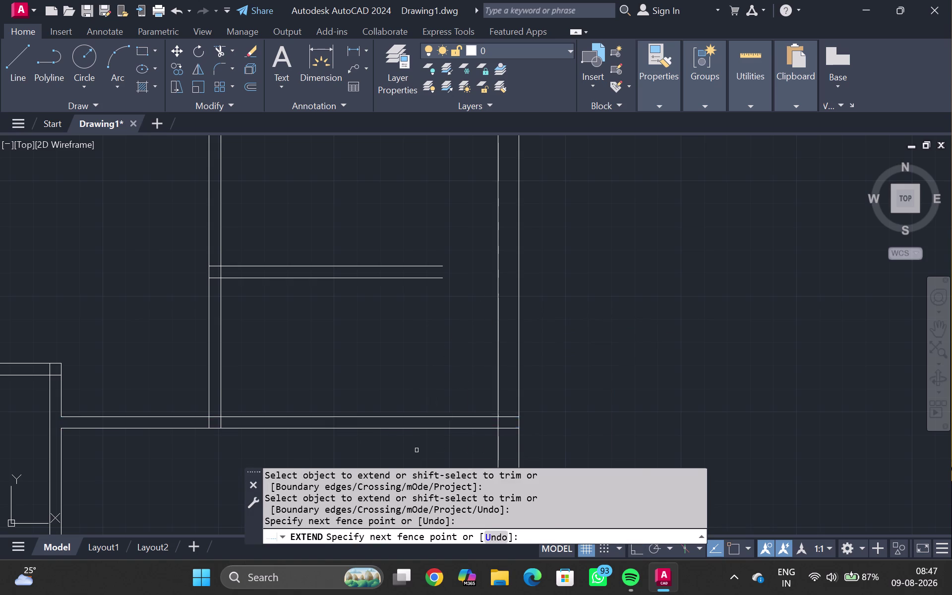
key(Escape)
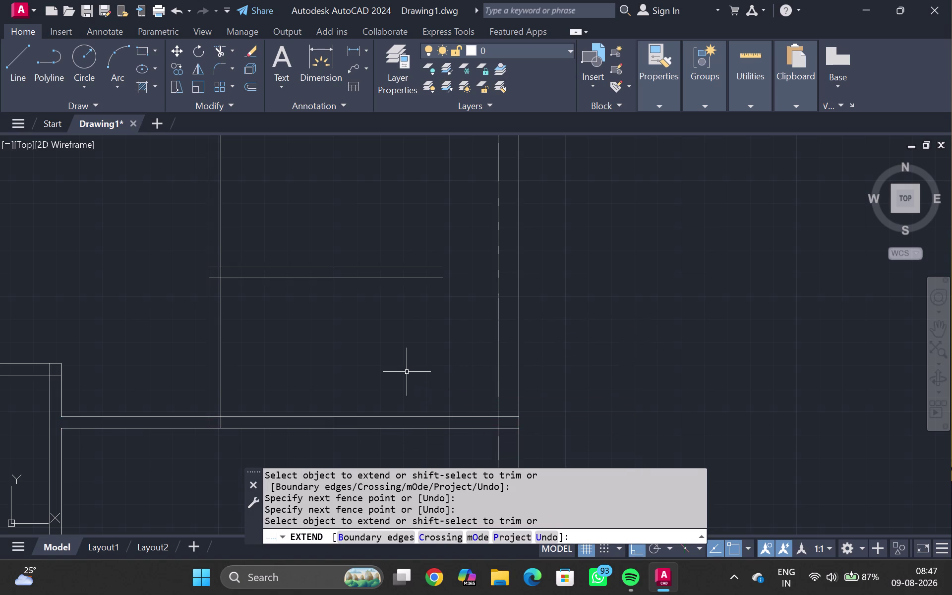
text(TR)
key(Return)
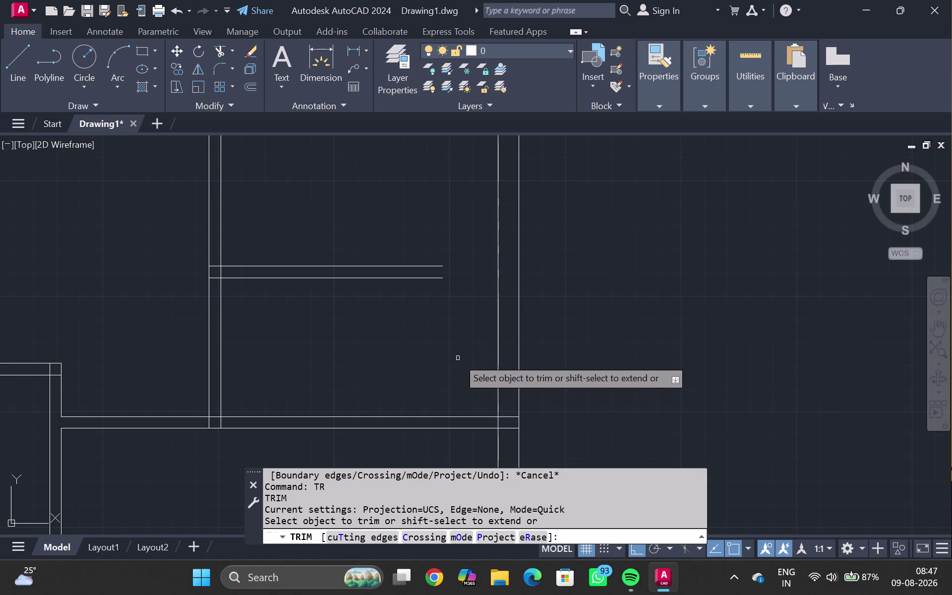
key(Escape)
key(grave)
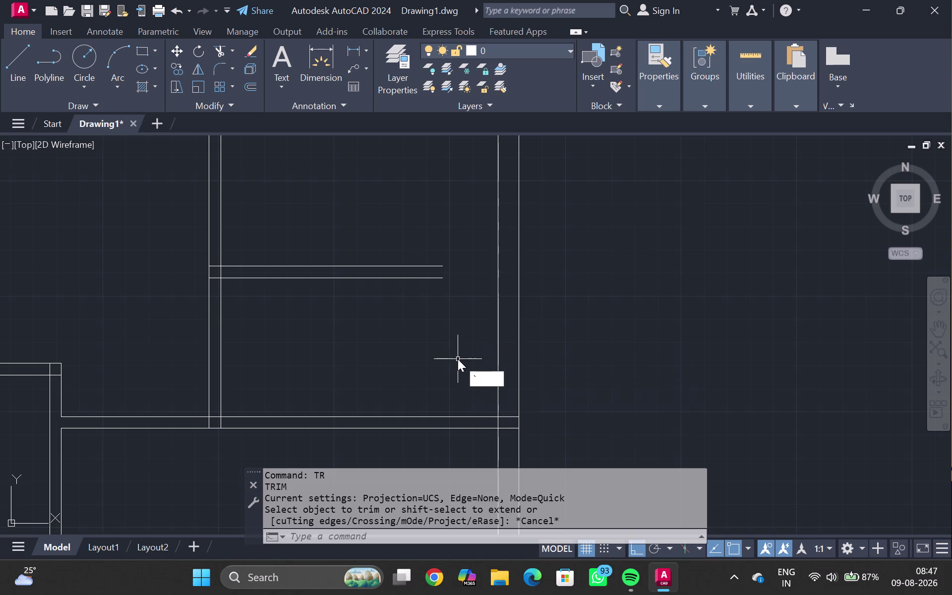
click(468, 341)
click(466, 338)
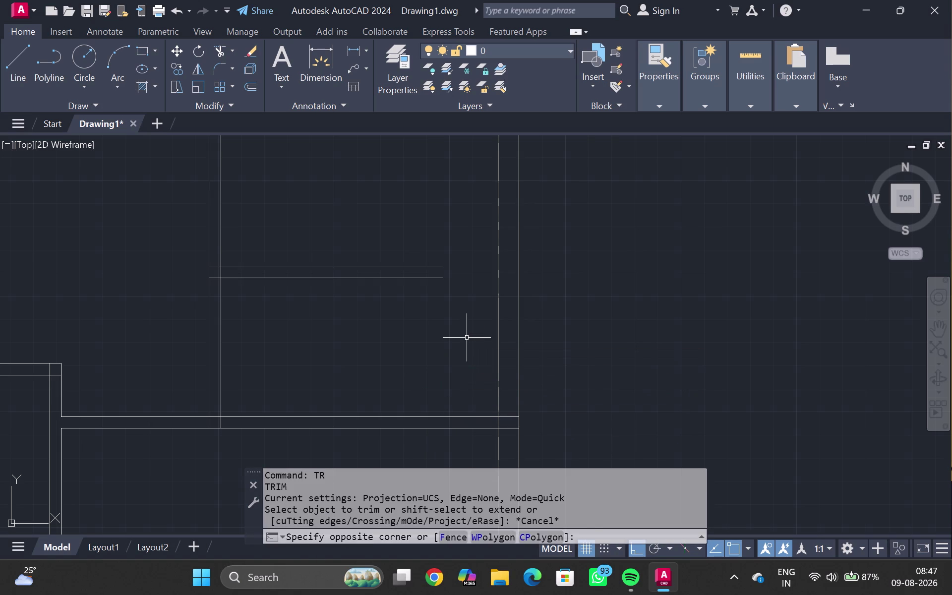
click(498, 344)
key(o)
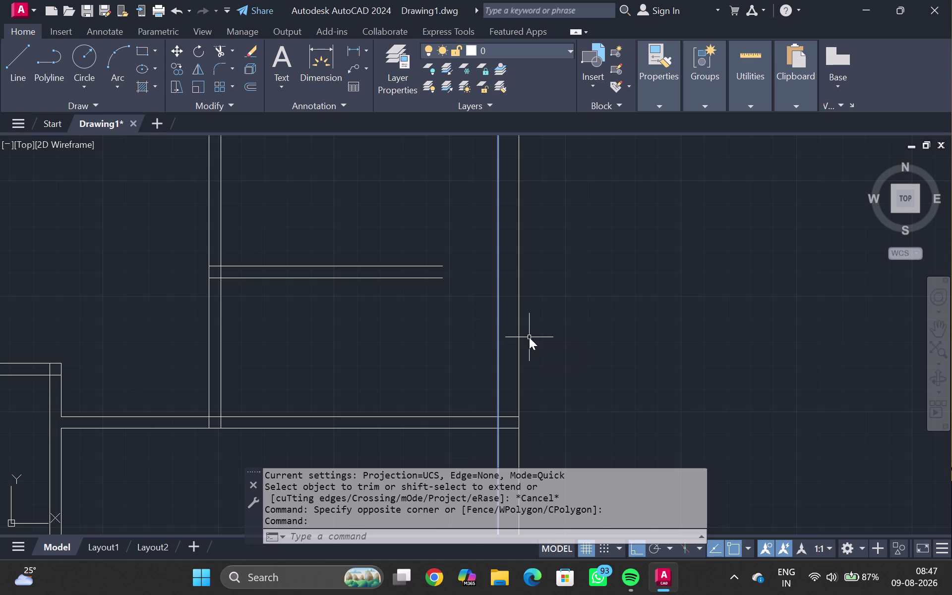
key(Return)
Offset the corridor's inner wall line 2' to the left.
text(2\)
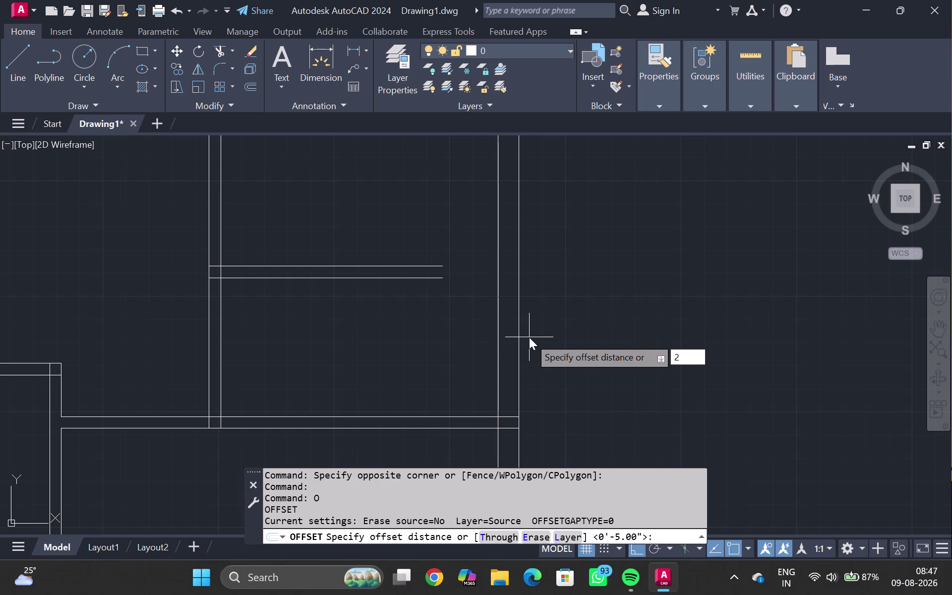
key(BackSpace)
key(apostrophe)
key(Return)
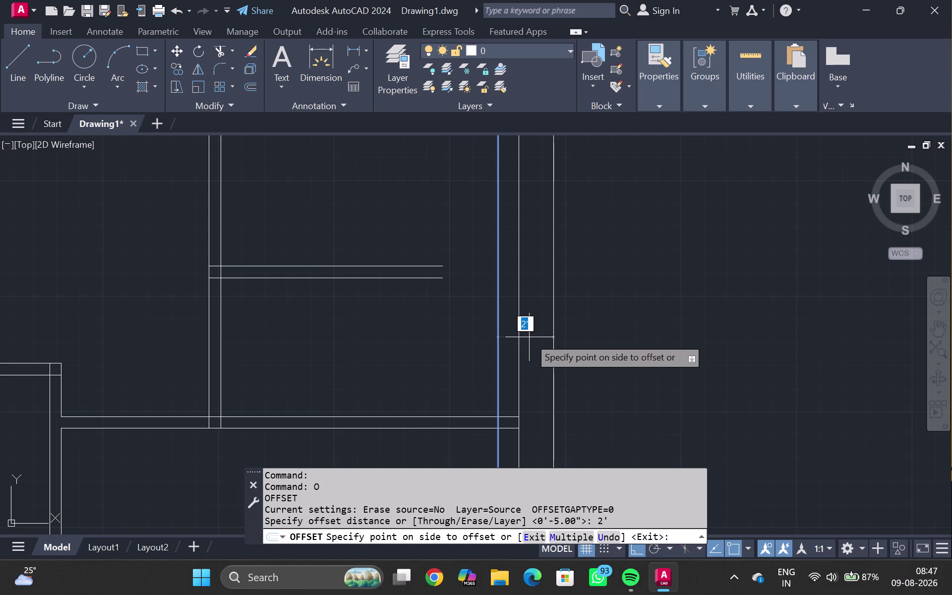
click(432, 173)
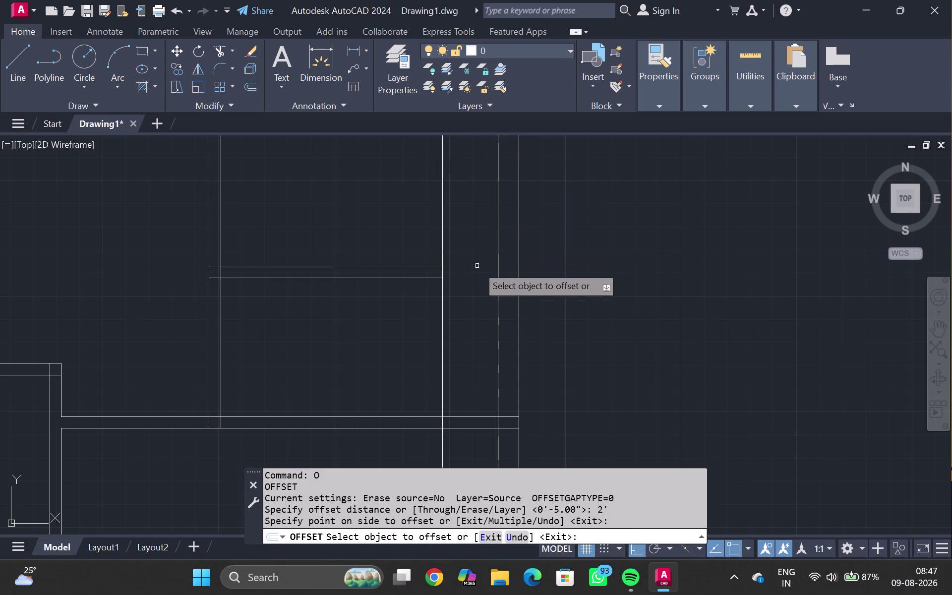
Offset the new line 9" to the right to give the wall its thickness.
click(441, 281)
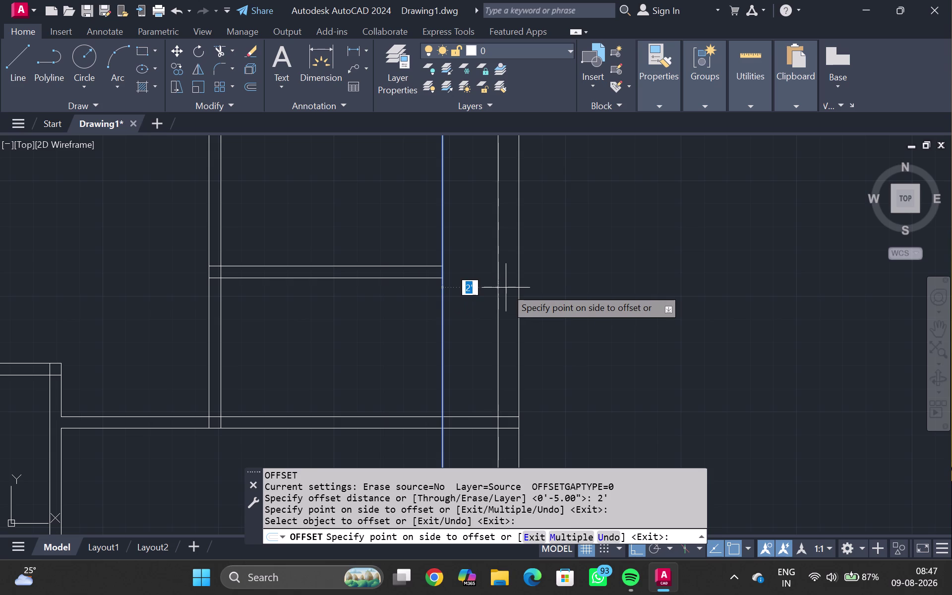
key(9)
key(shift+quotedbl)
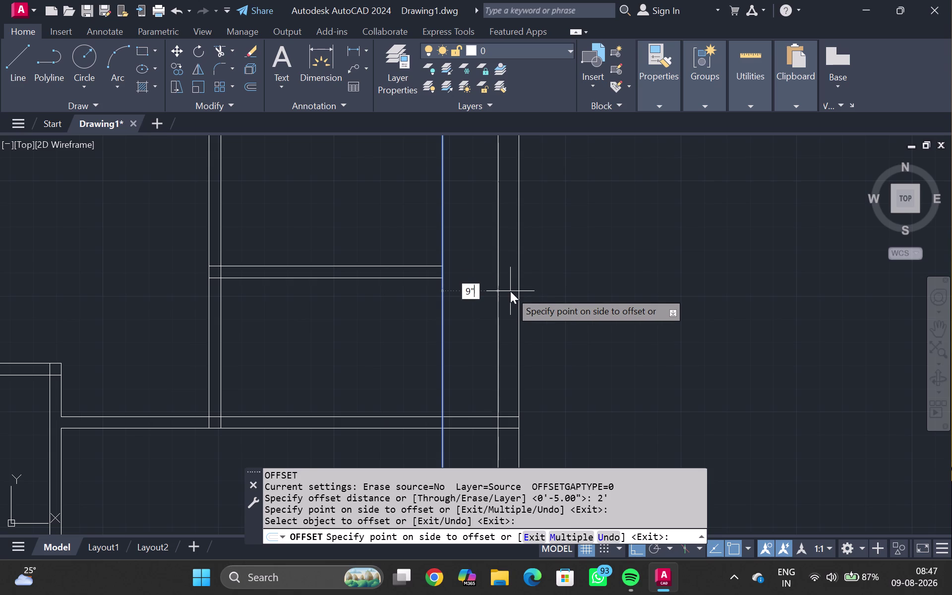
key(Return)
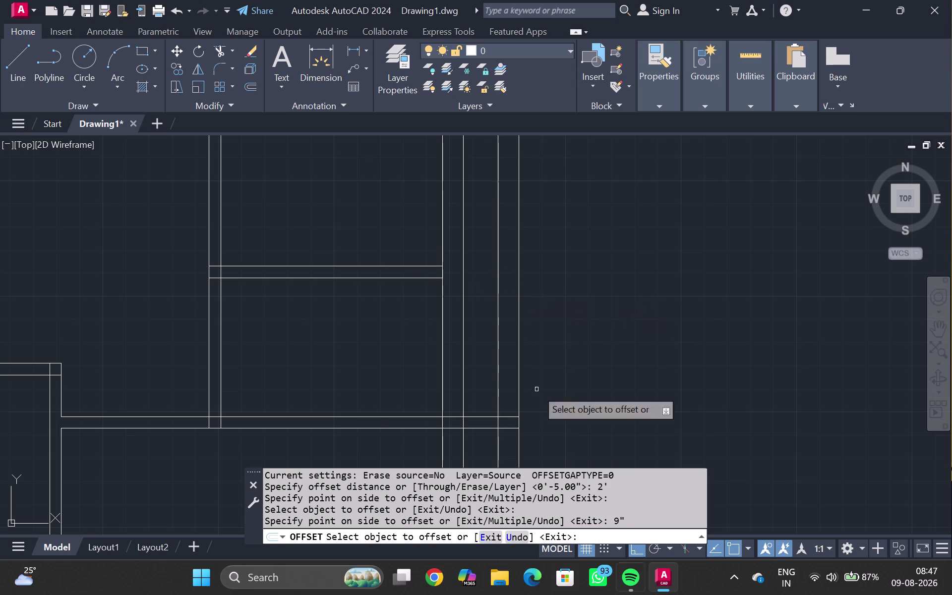
scroll(down, 3)
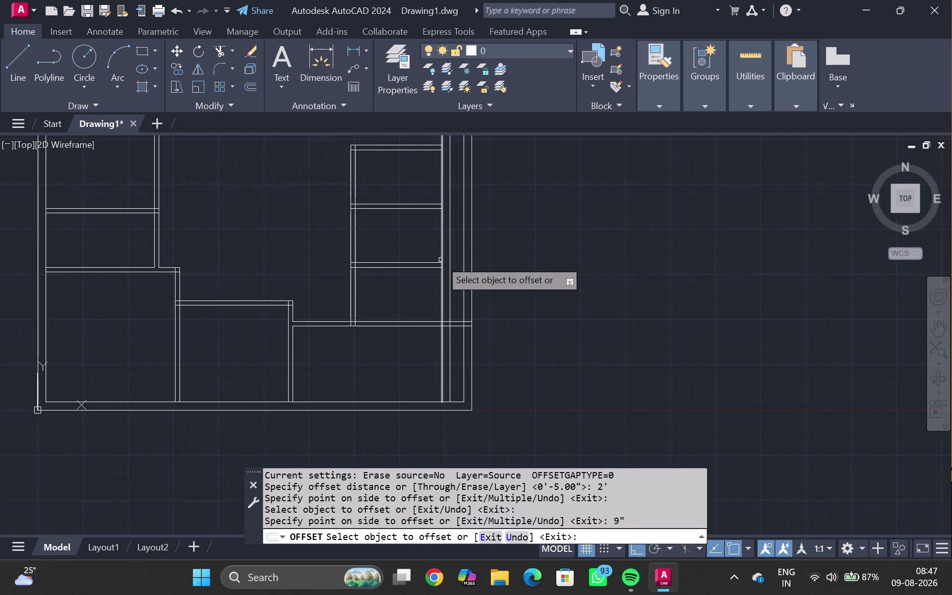
middle_drag(440, 260, 435, 327)
scroll(up, 3)
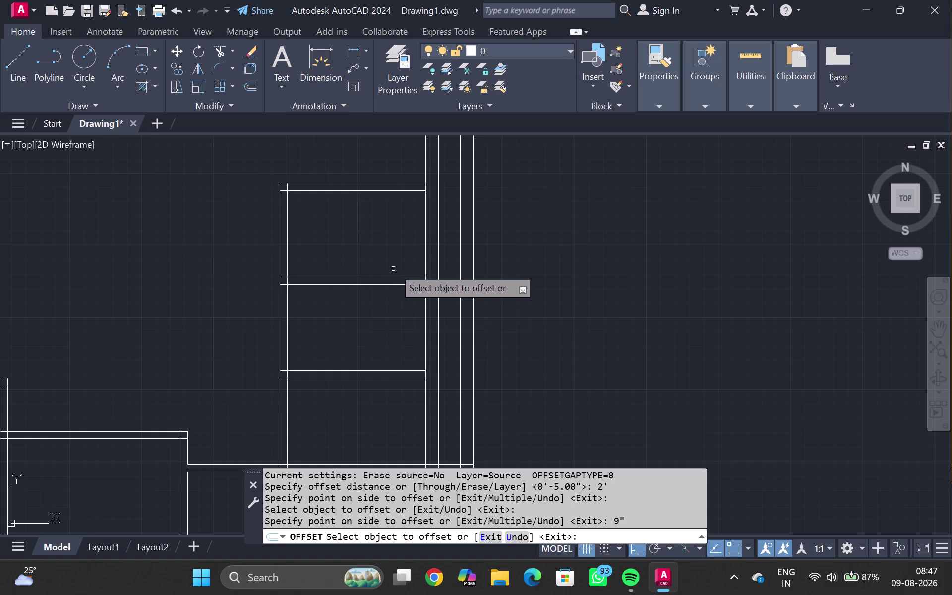
middle_drag(370, 236, 359, 317)
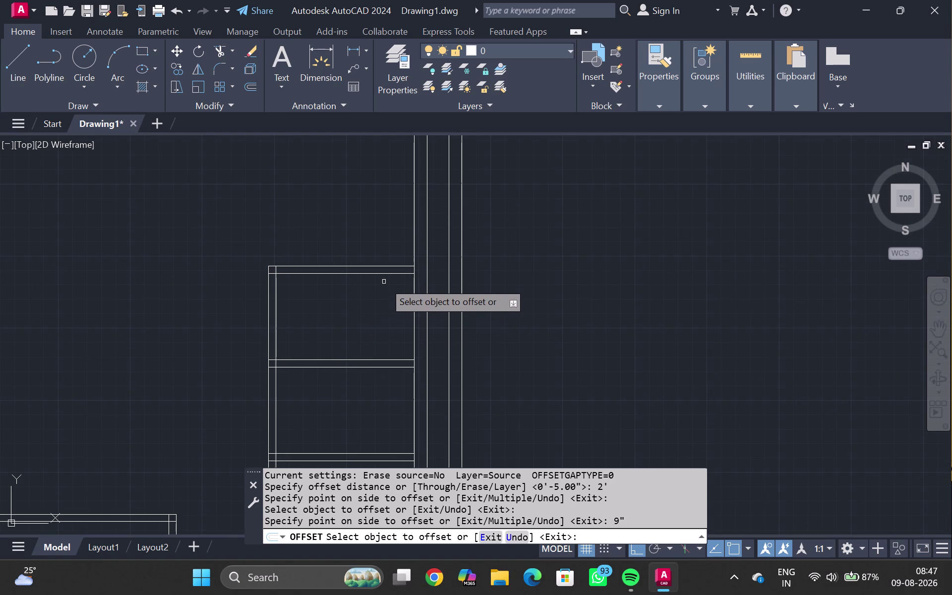
Extend the room's top wall lines to meet the new 9" wall.
key(Escape)
text(EX)
key(Return)
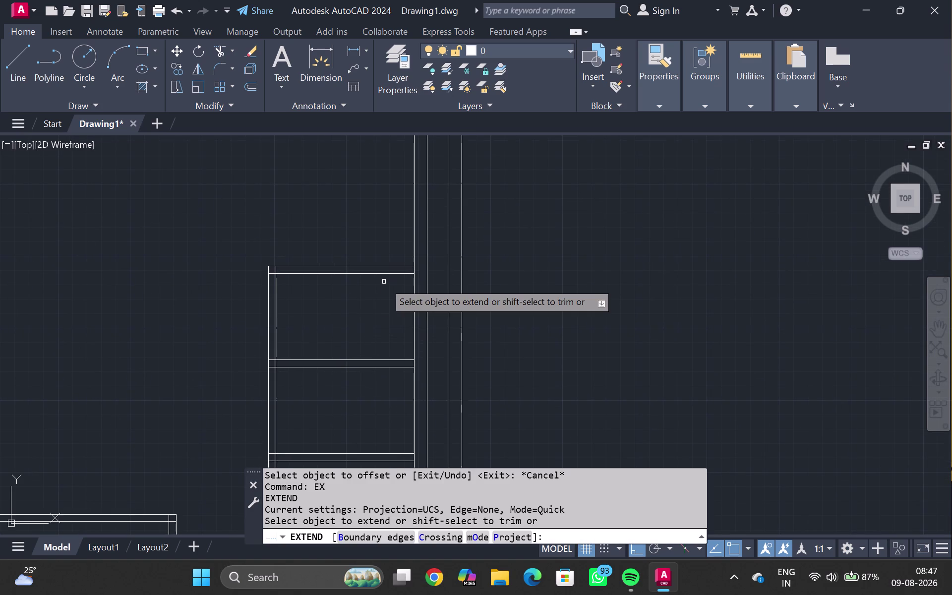
drag(387, 243, 368, 310)
drag(368, 256, 367, 323)
drag(358, 259, 350, 298)
click(349, 275)
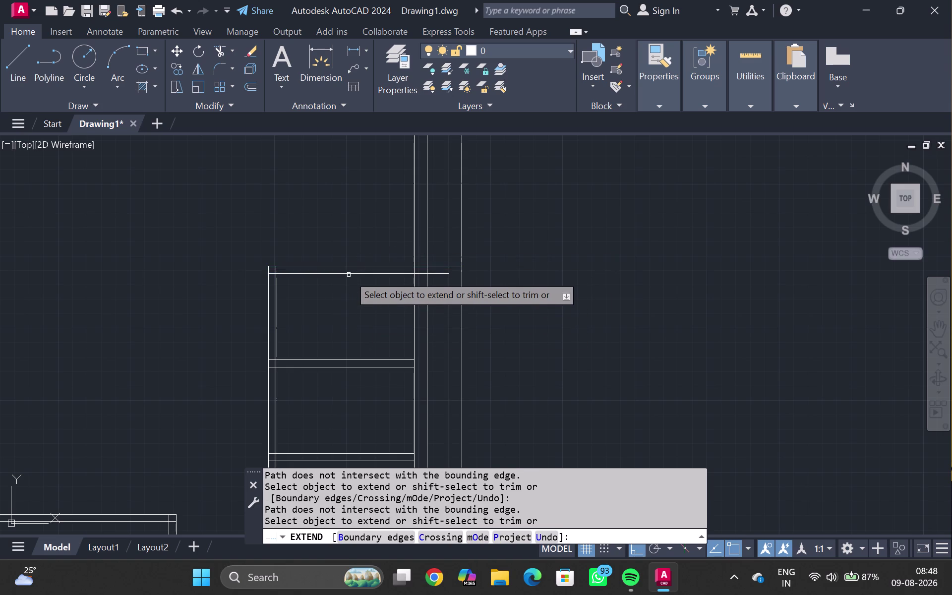
click(352, 276)
drag(365, 252, 367, 285)
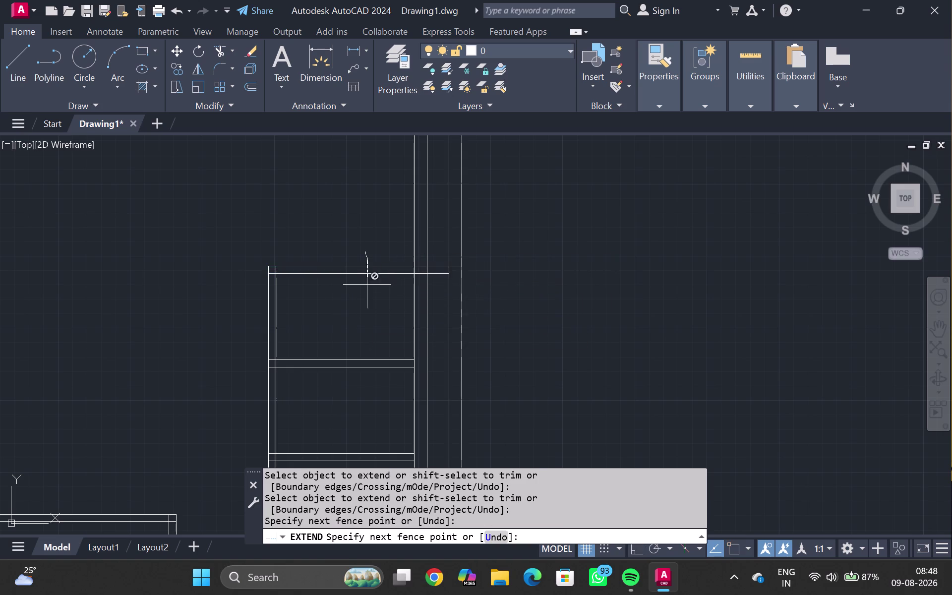
drag(367, 284, 362, 289)
key(Escape)
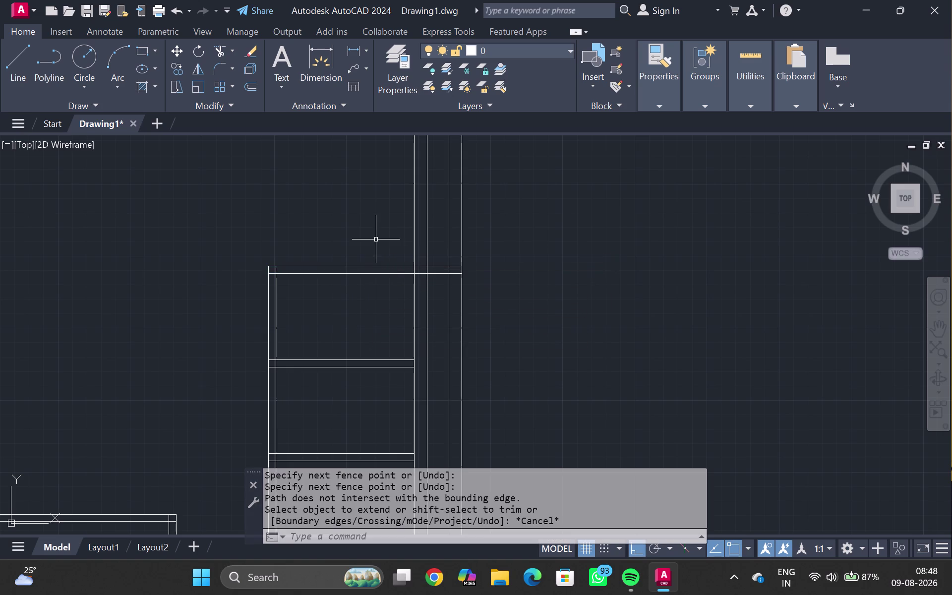
Fence-trim wall lines at the right corridor junction, then undo that trim.
key(Escape)
text(TR)
key(Return)
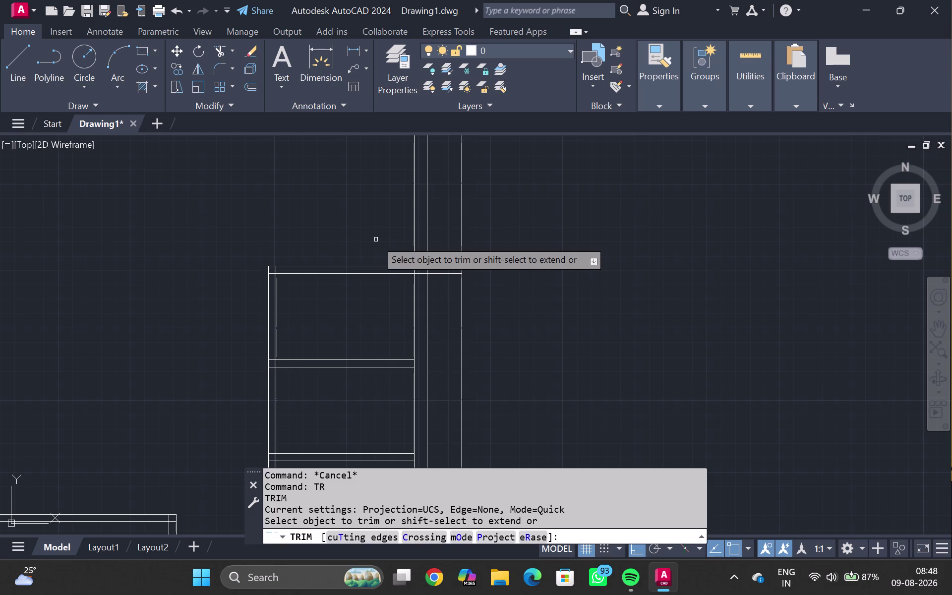
drag(442, 316, 489, 357)
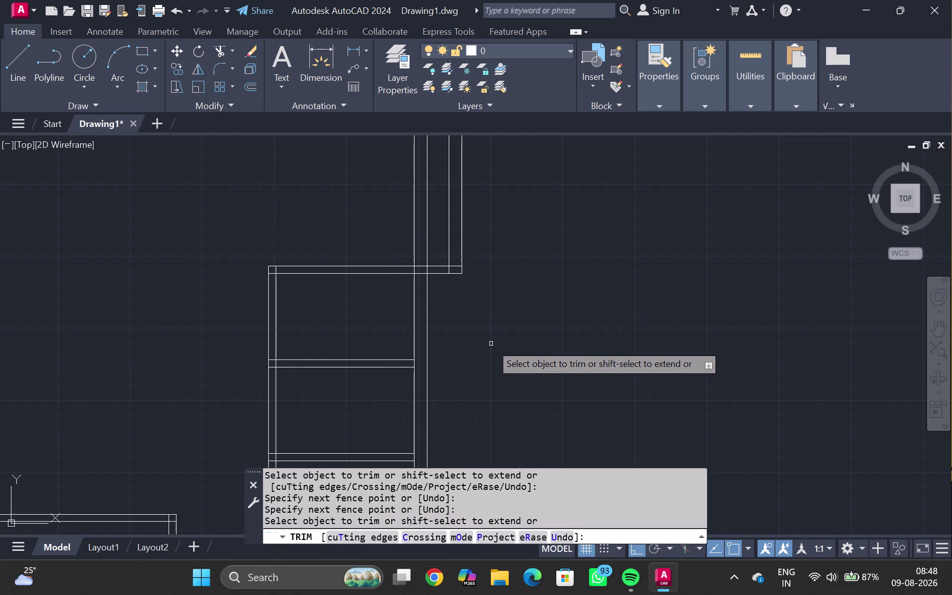
scroll(down, 3)
middle_drag(492, 343, 495, 320)
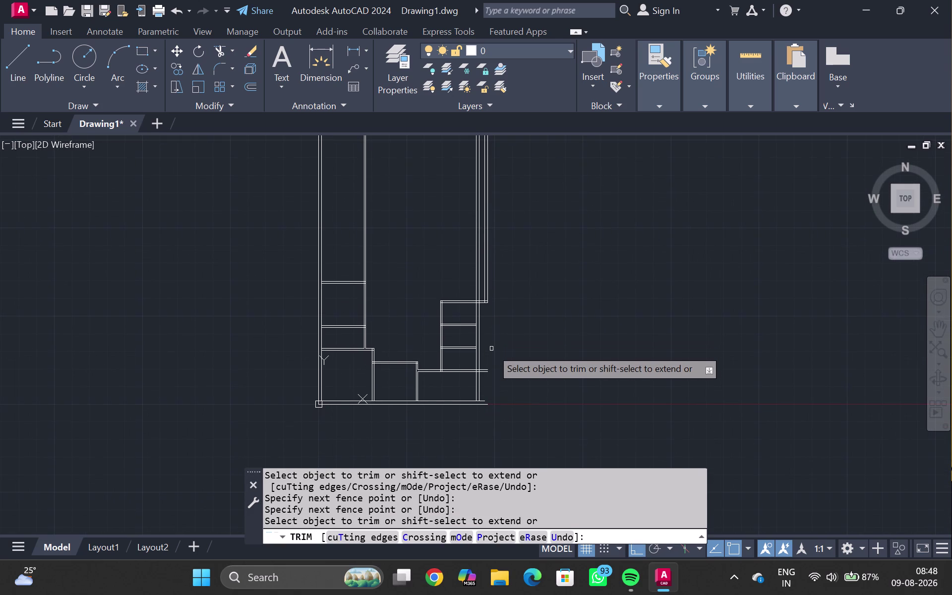
key(ctrl+z)
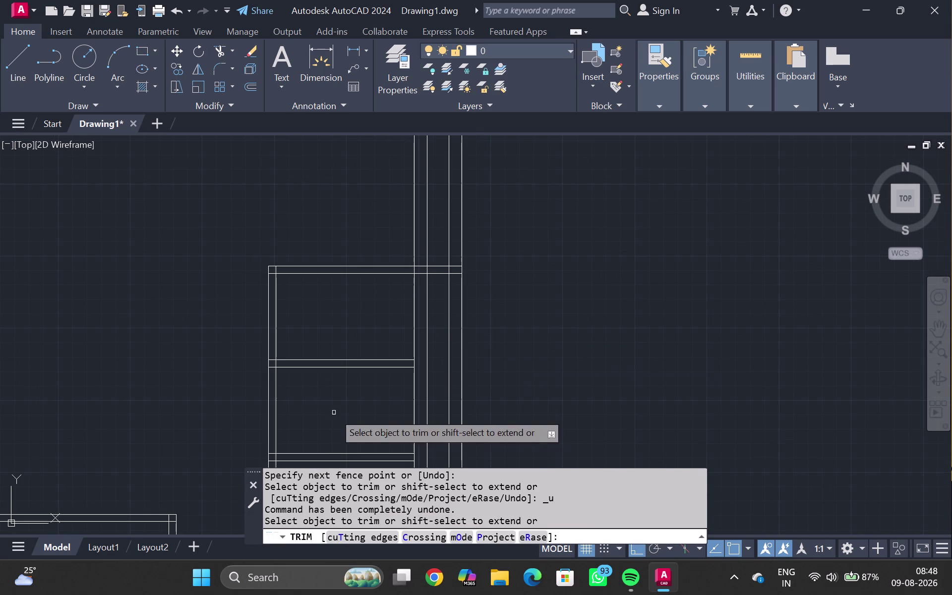
middle_drag(369, 403, 362, 218)
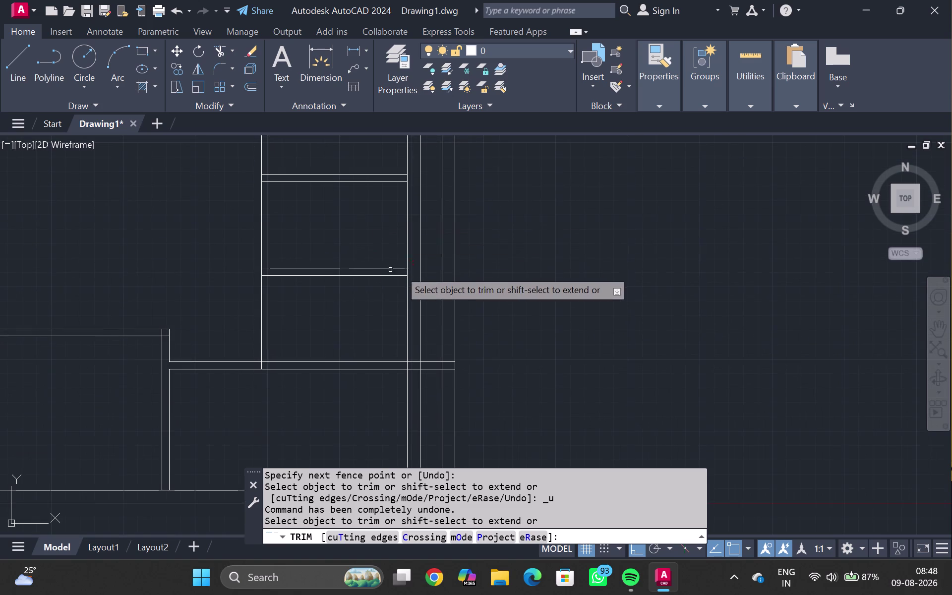
Fence-trim the wall ends at the corridor junction, then undo the result.
drag(438, 282, 459, 283)
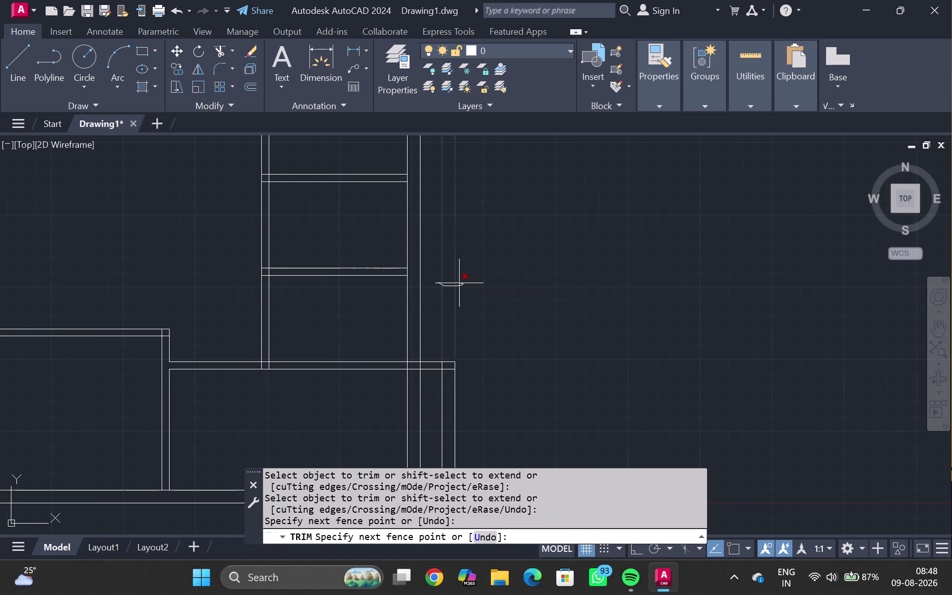
scroll(down, 3)
middle_click(468, 248)
middle_drag(468, 249, 468, 256)
middle_click(463, 277)
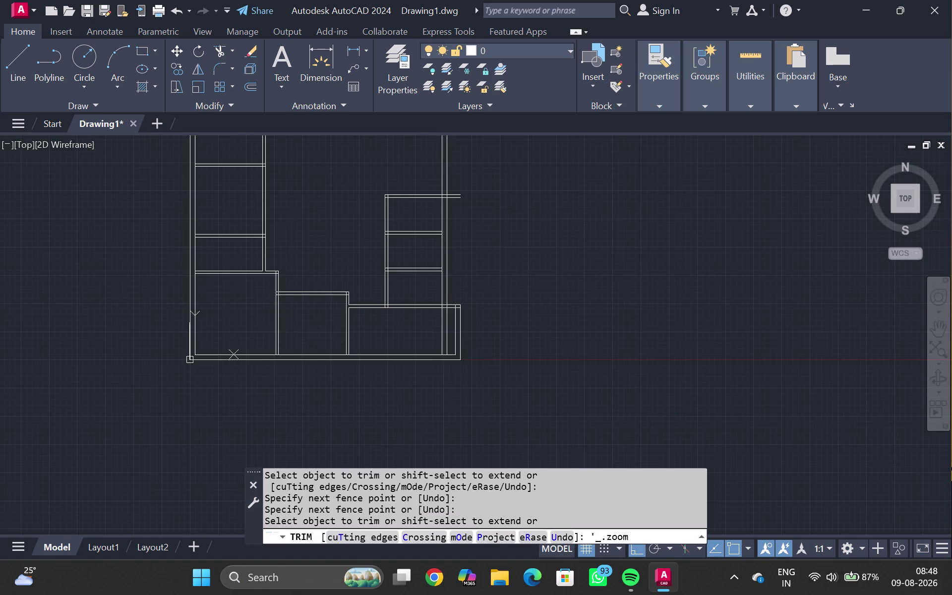
scroll(up, 3)
scroll(down, 3)
scroll(down, 3)
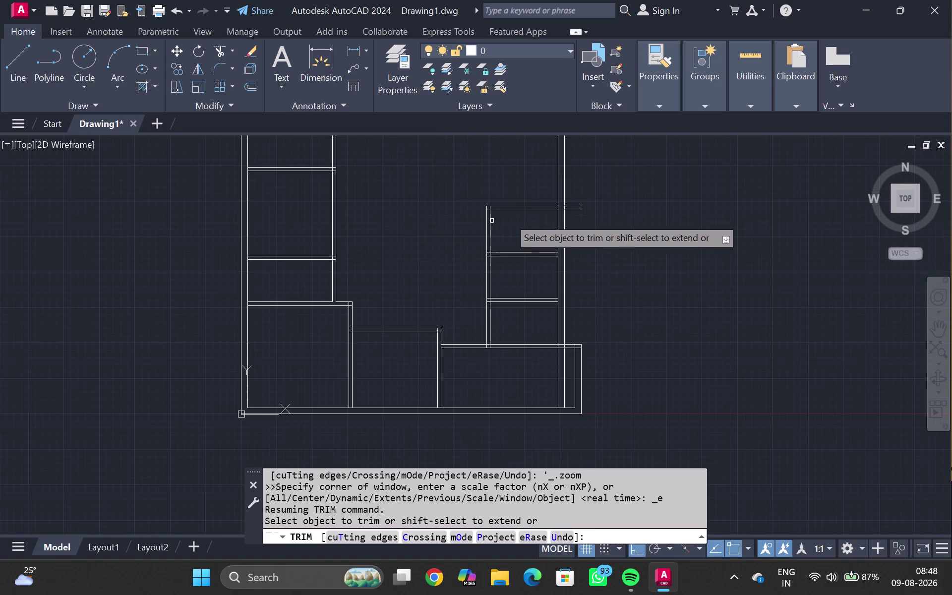
middle_drag(574, 217, 573, 237)
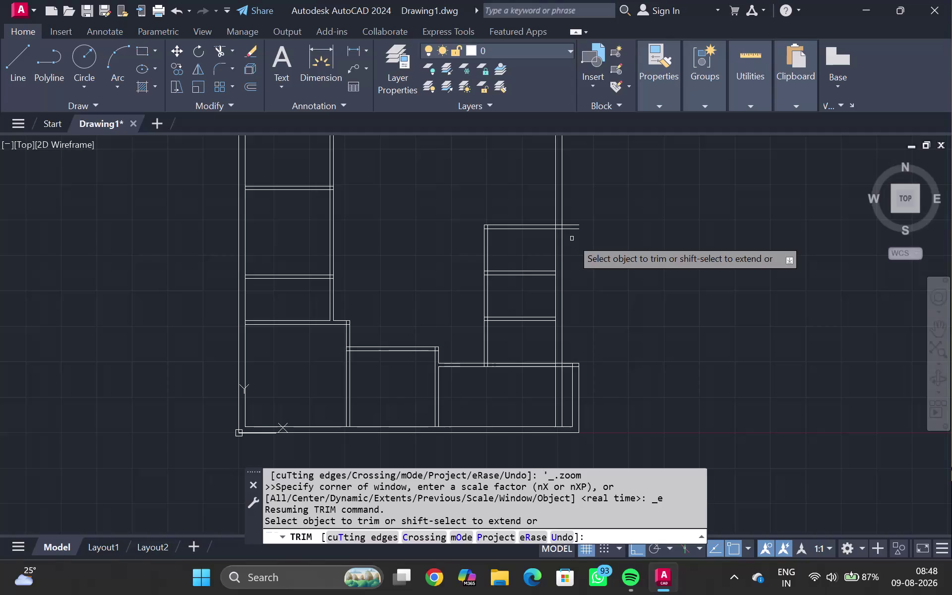
key(ctrl+z)
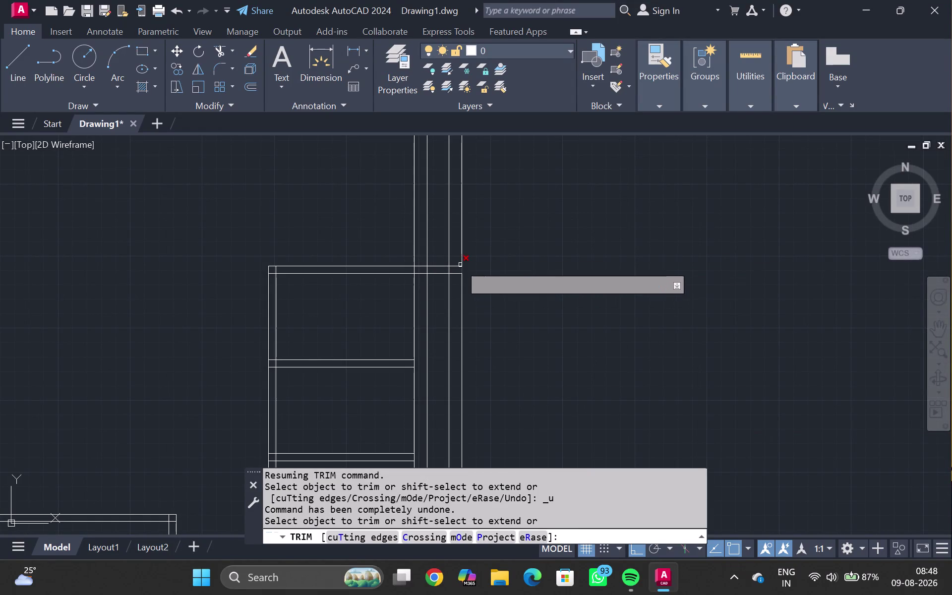
Trim wall segments at the corridor corner and end, then undo those four trims.
click(449, 298)
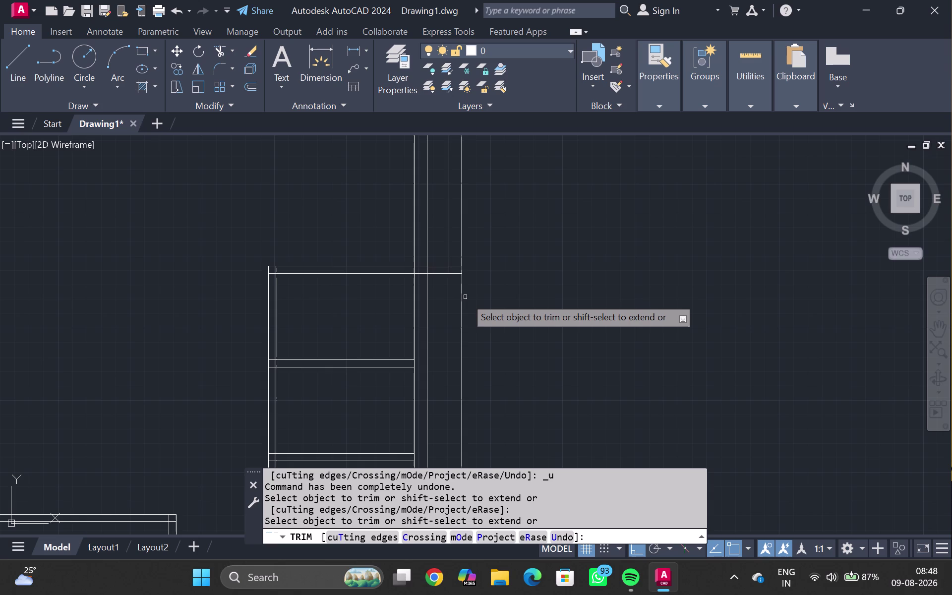
click(462, 290)
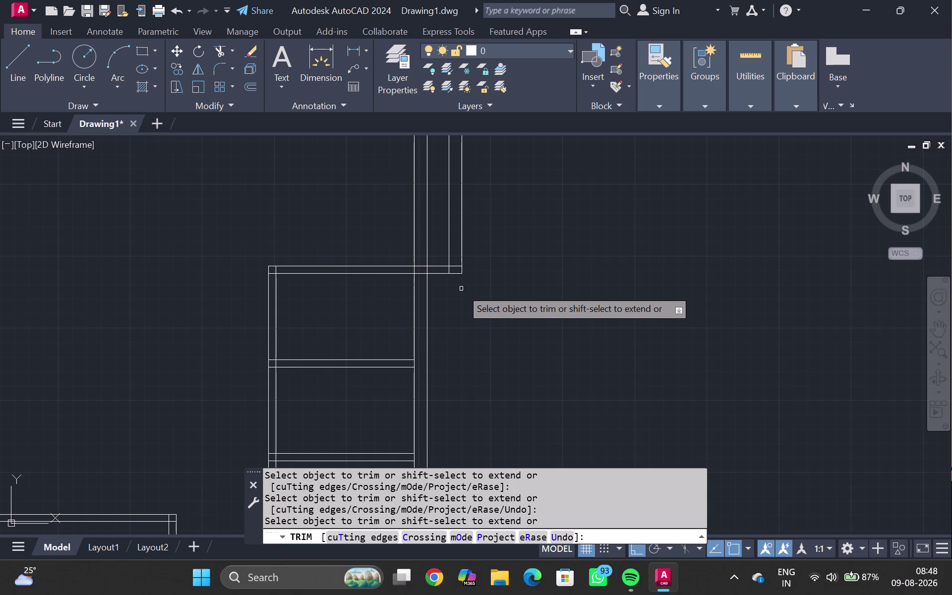
scroll(down, 3)
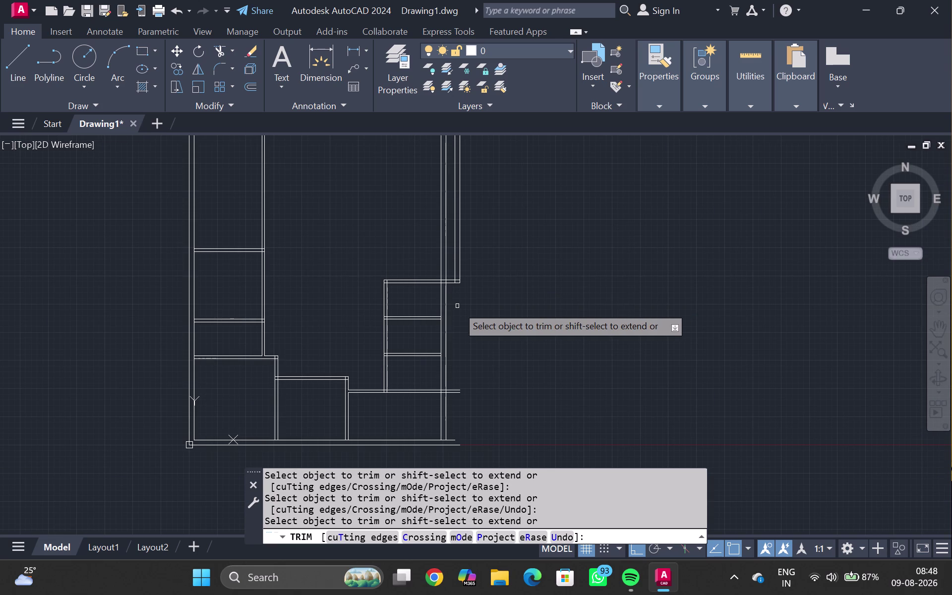
click(447, 249)
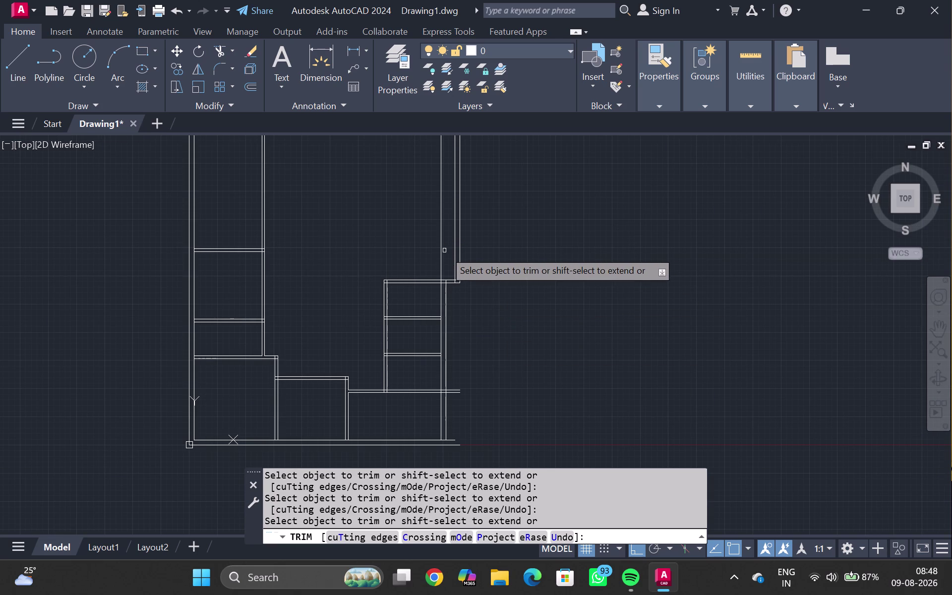
click(444, 251)
drag(445, 250, 431, 251)
click(427, 246)
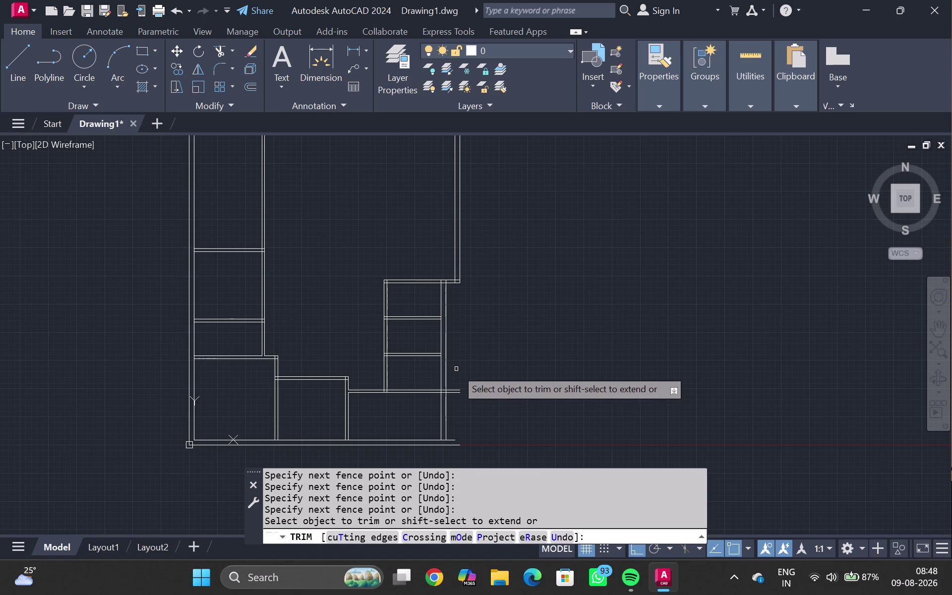
drag(456, 370, 454, 377)
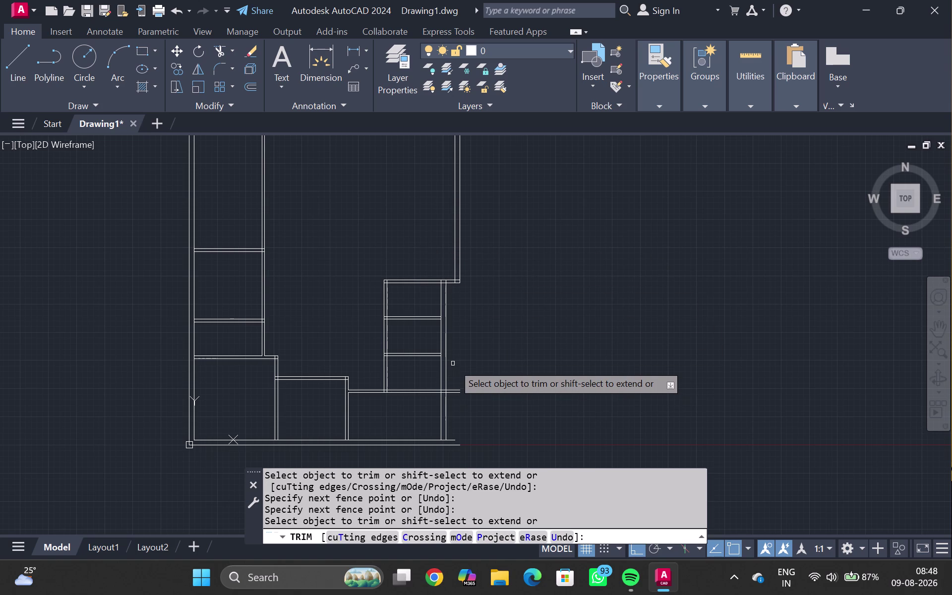
key(ctrl+z)
key(ctrl+z)
key(ctrl+z)
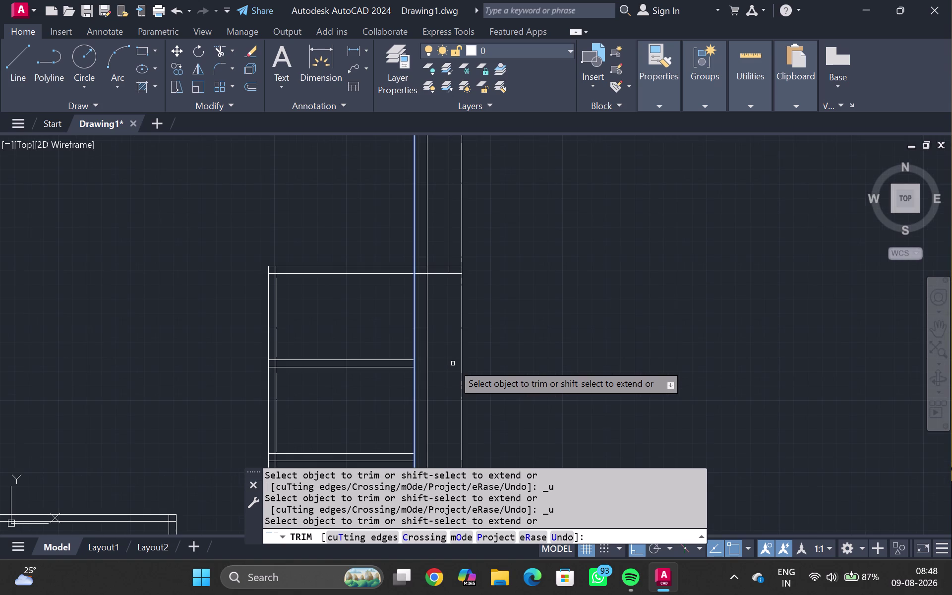
key(ctrl+z)
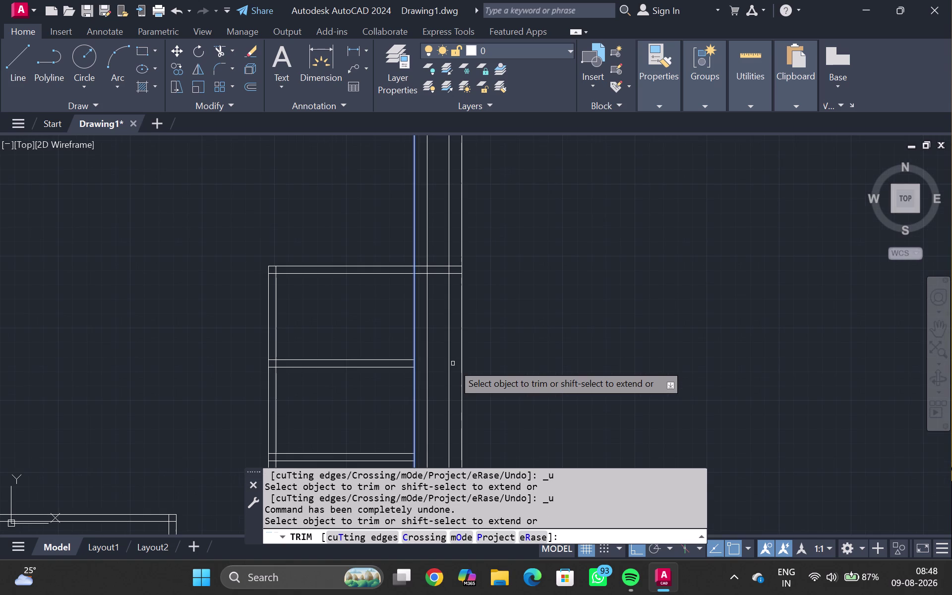
Trim the inner corridor wall lines and the lines at the lower corner junction.
scroll(down, 3)
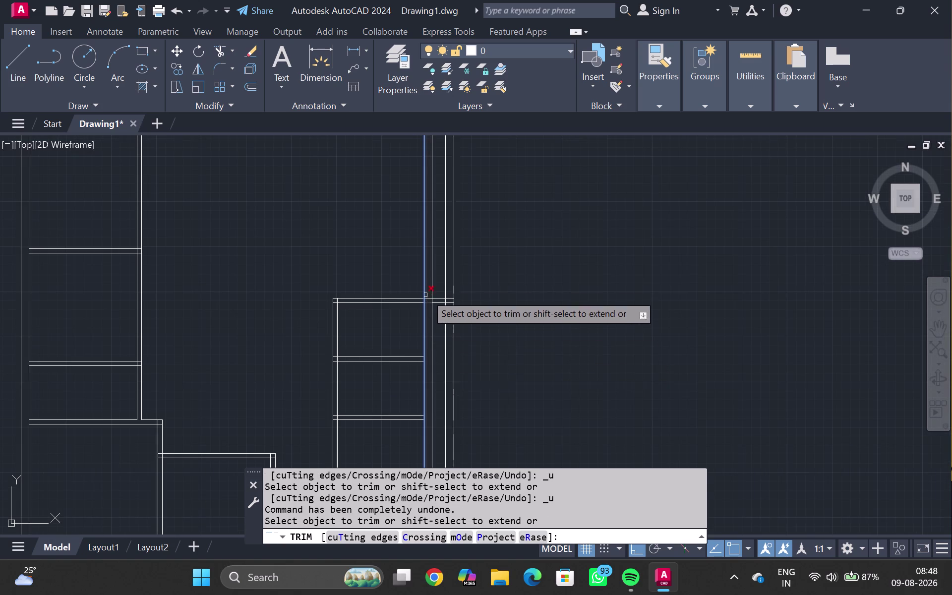
scroll(down, 3)
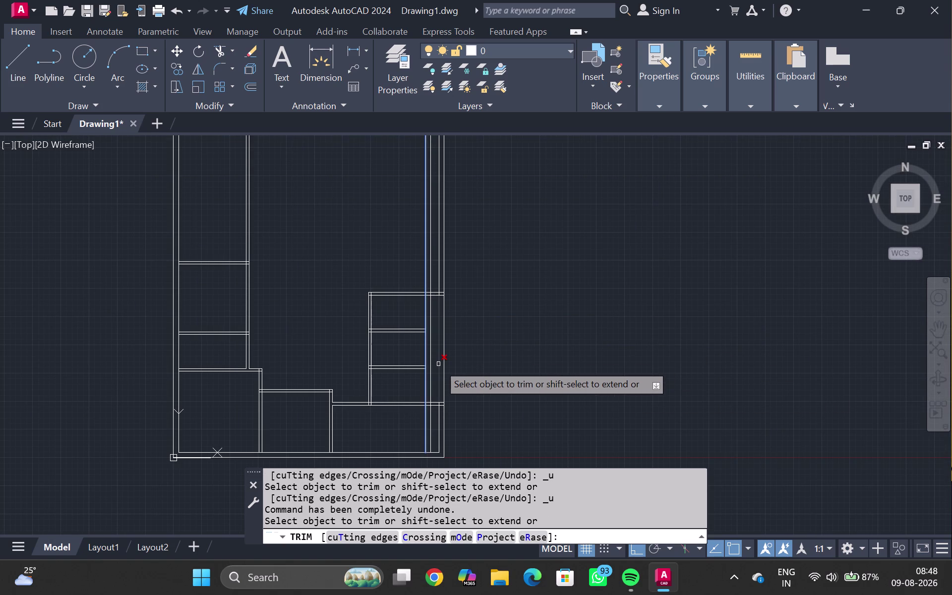
click(438, 364)
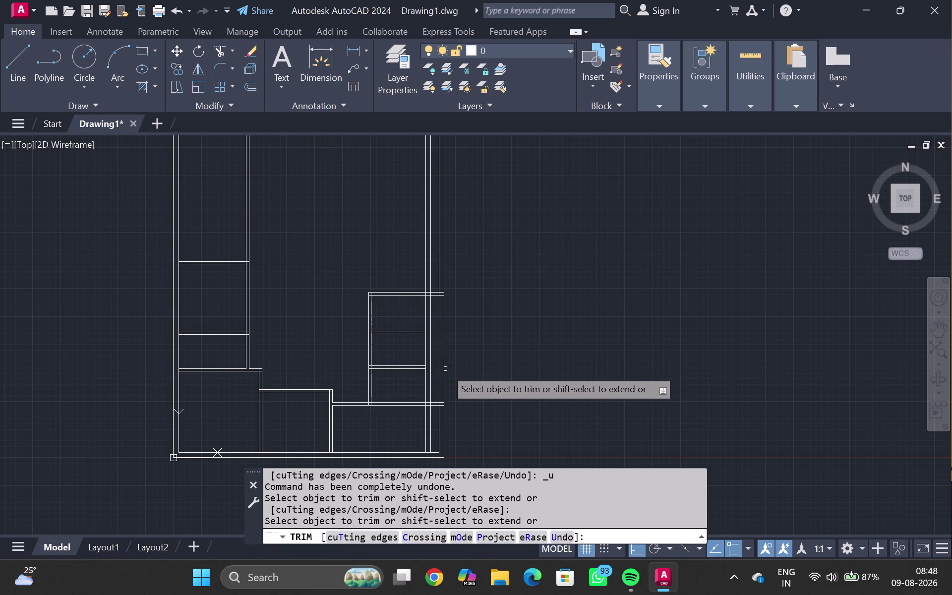
click(443, 368)
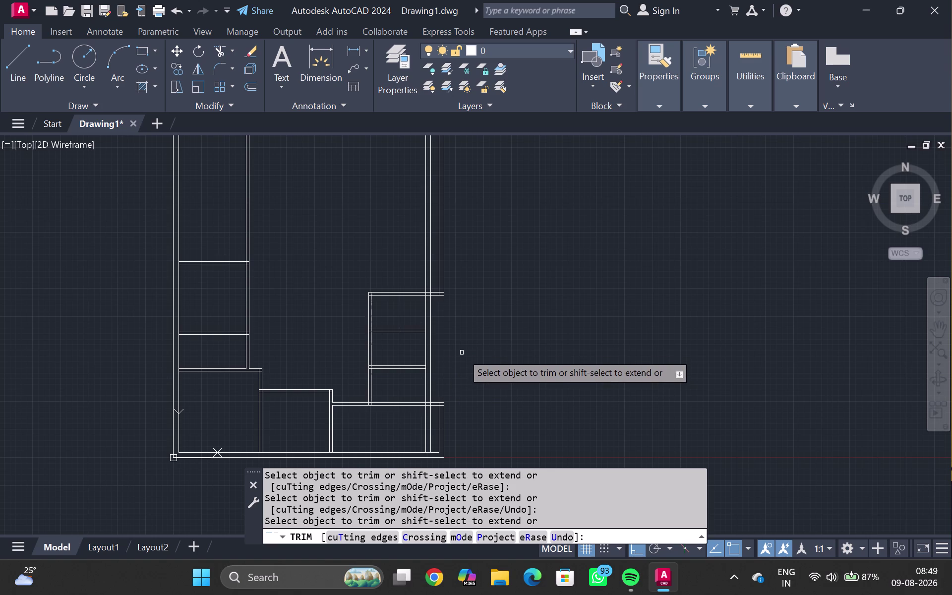
drag(433, 424, 420, 425)
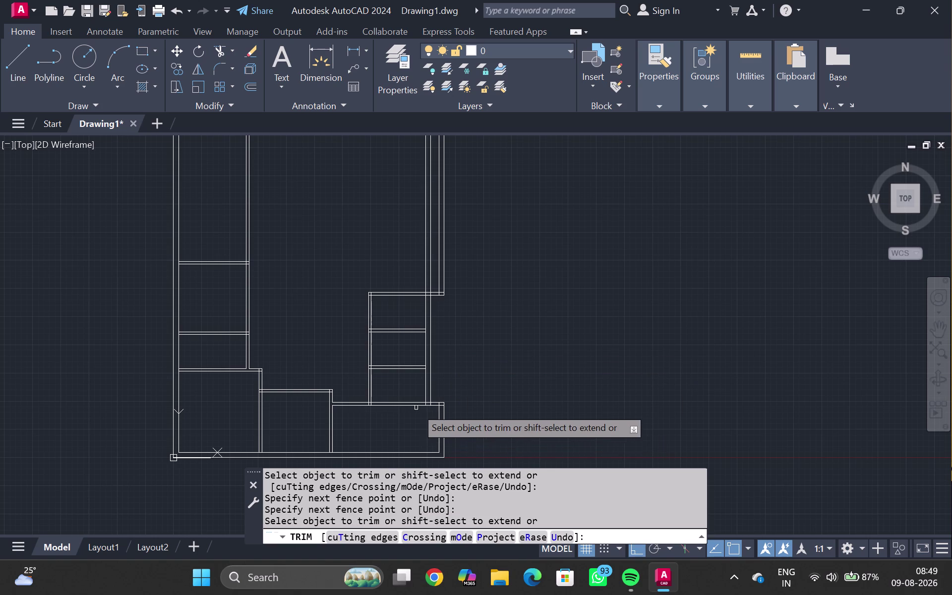
scroll(up, 3)
drag(444, 397, 498, 398)
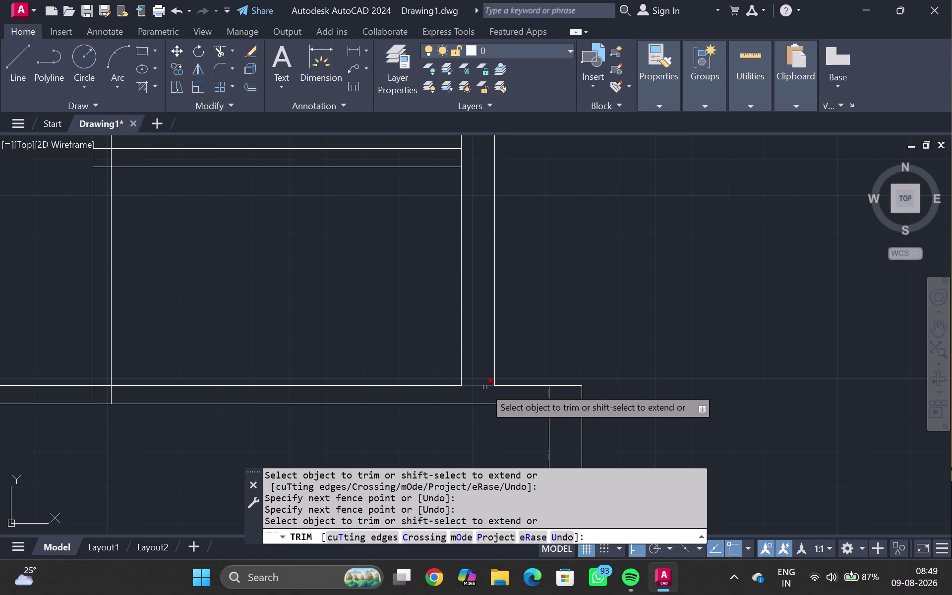
click(485, 388)
drag(560, 414, 558, 411)
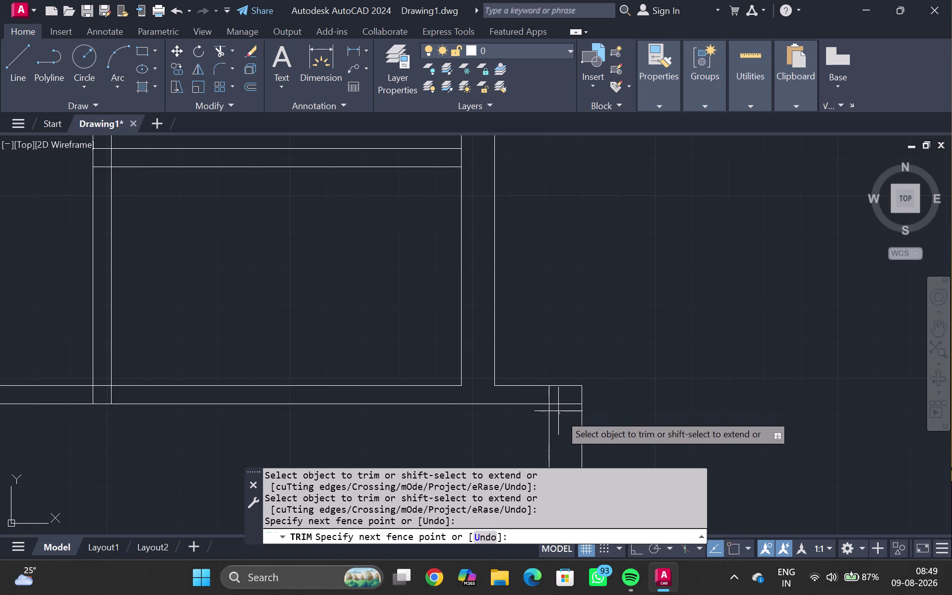
drag(558, 411, 545, 391)
scroll(down, 3)
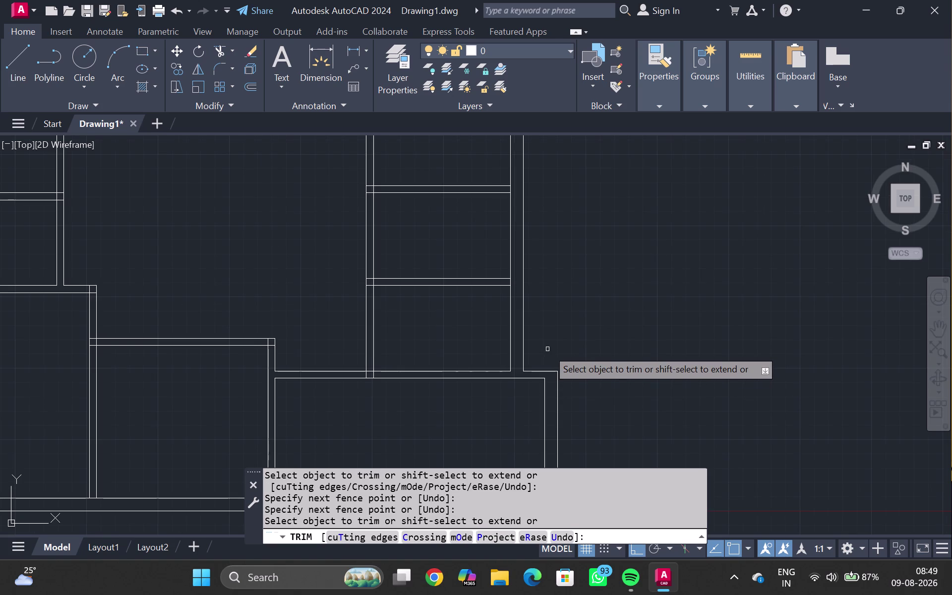
key(Escape)
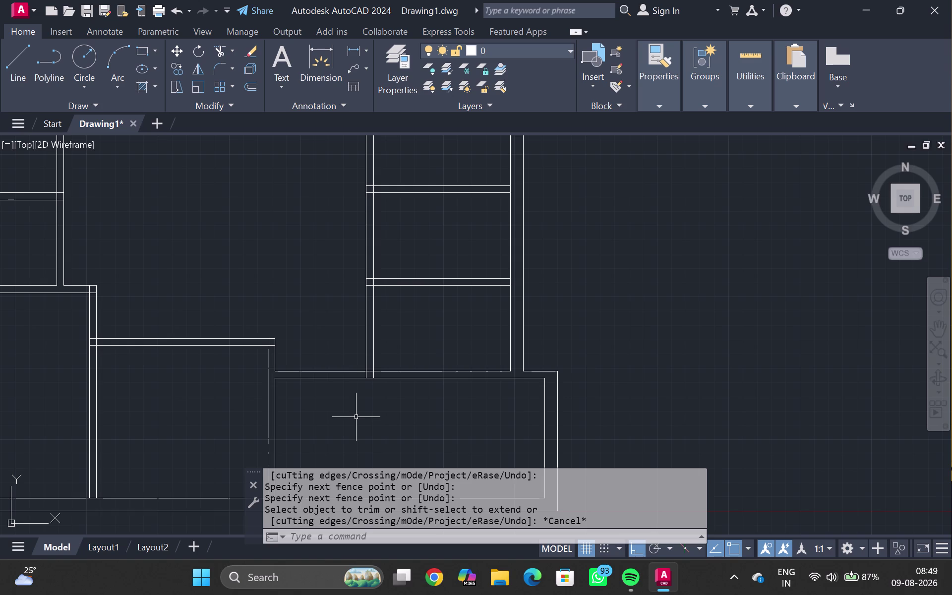
At the upper corridor walls, trim away the two extra vertical line segments.
scroll(up, 3)
scroll(down, 3)
scroll(up, 3)
middle_drag(431, 295, 400, 492)
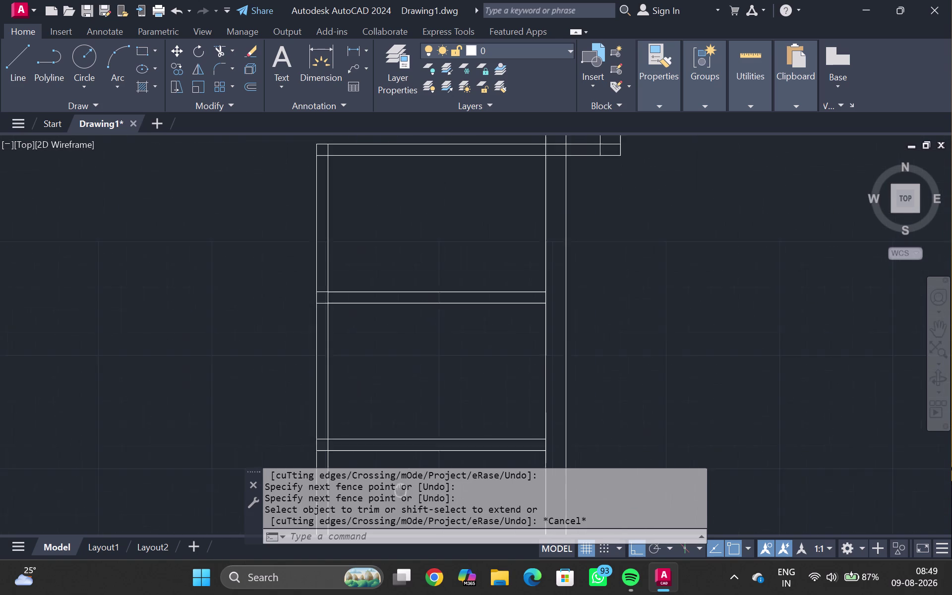
middle_drag(400, 491, 399, 479)
scroll(down, 3)
middle_drag(452, 291, 438, 396)
middle_drag(458, 334, 438, 400)
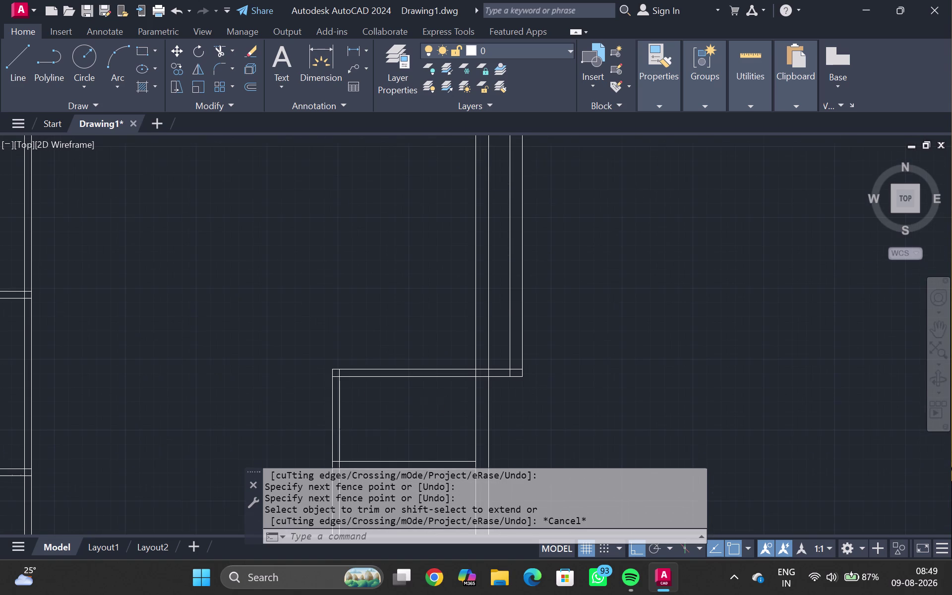
text(TR)
key(Return)
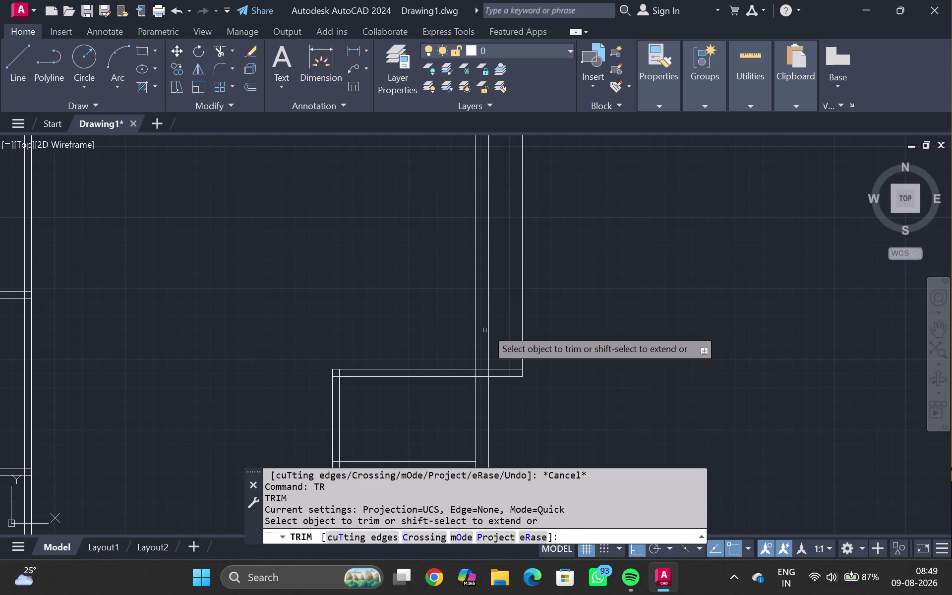
click(488, 327)
click(475, 320)
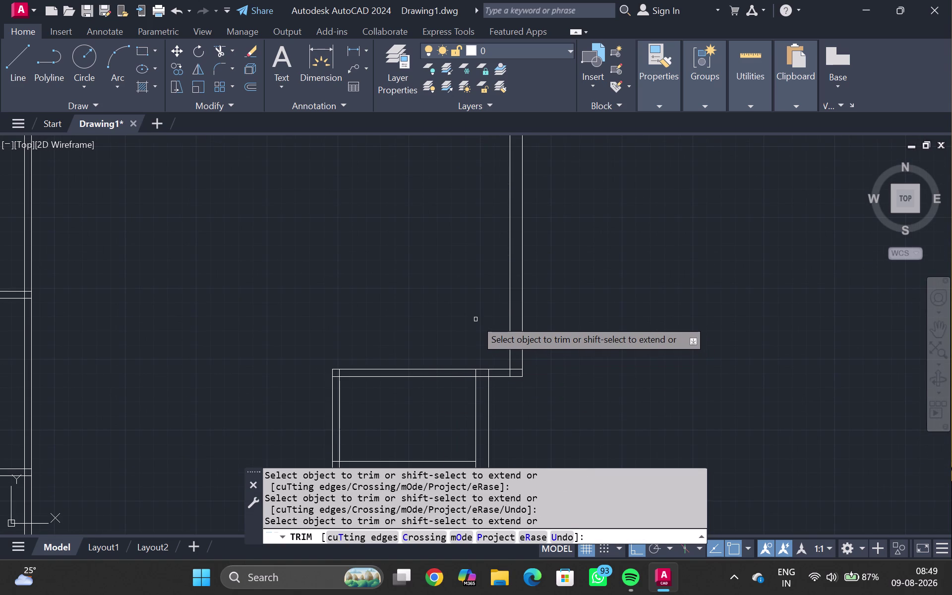
scroll(down, 3)
key(Escape)
Pan across the plan and select the lower room's top wall line.
scroll(down, 3)
middle_drag(445, 305, 435, 385)
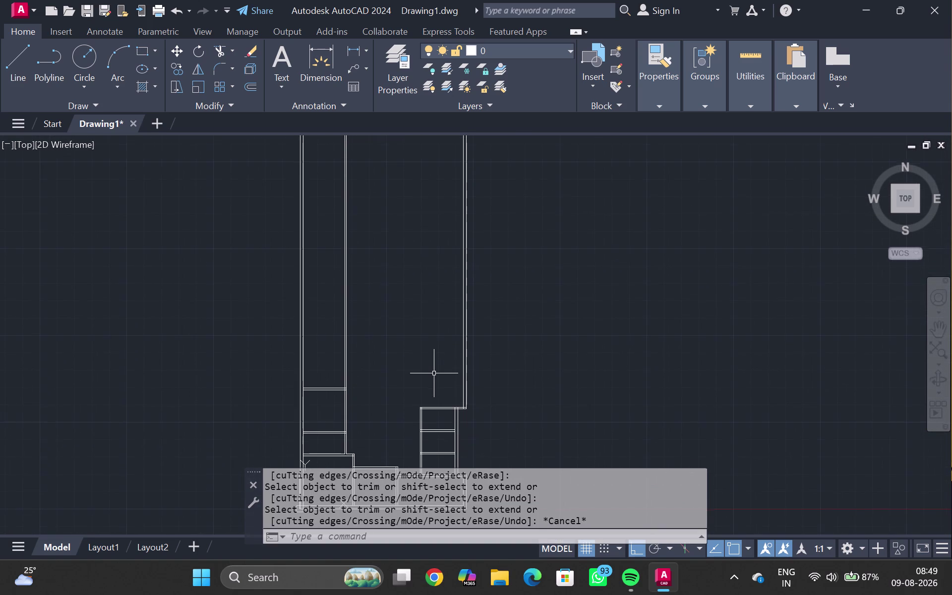
middle_drag(433, 368, 451, 302)
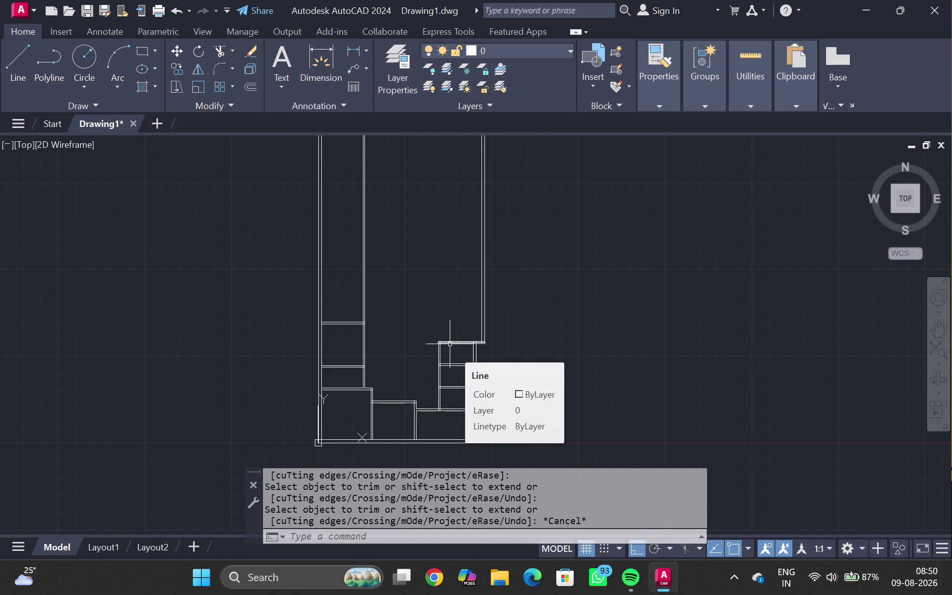
scroll(up, 3)
scroll(up, 3)
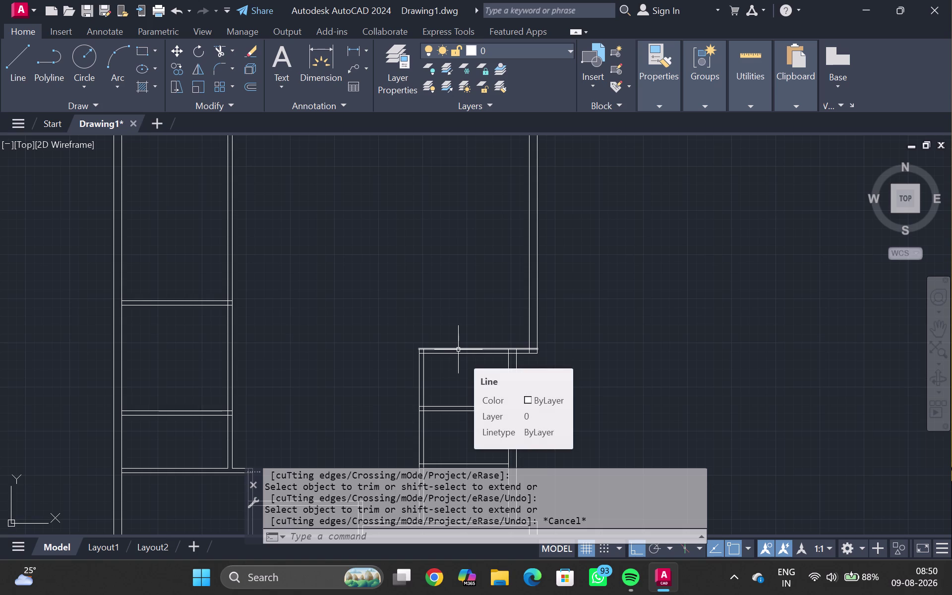
click(458, 350)
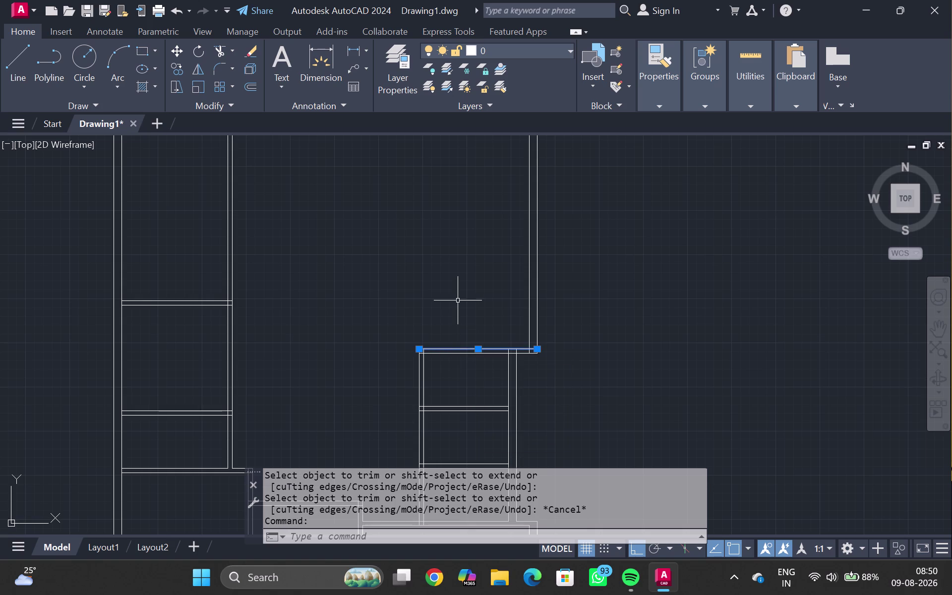
Offset the lower room's top wall 5' upward, with a second line 5" away.
key(o)
key(Return)
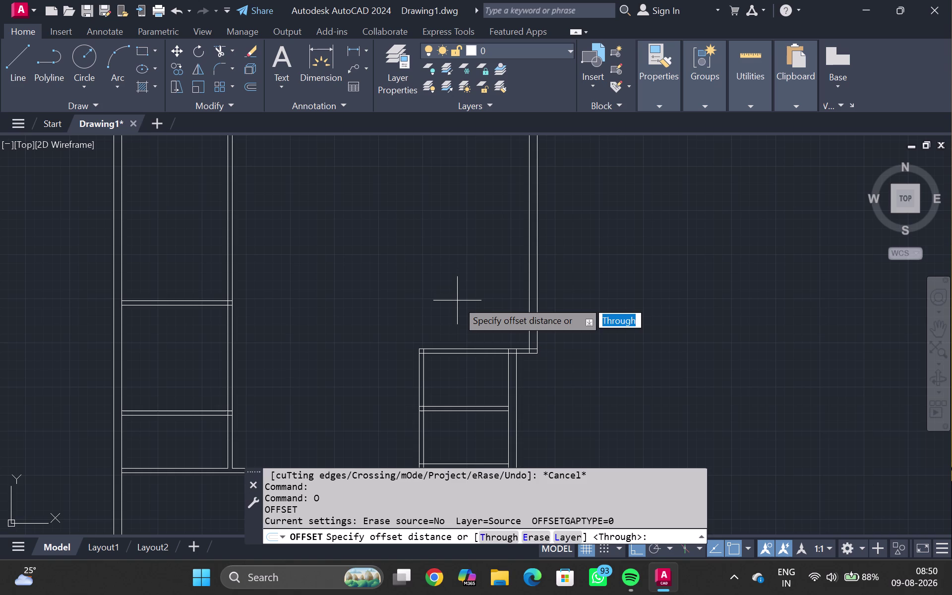
key(5)
key(apostrophe)
key(Return)
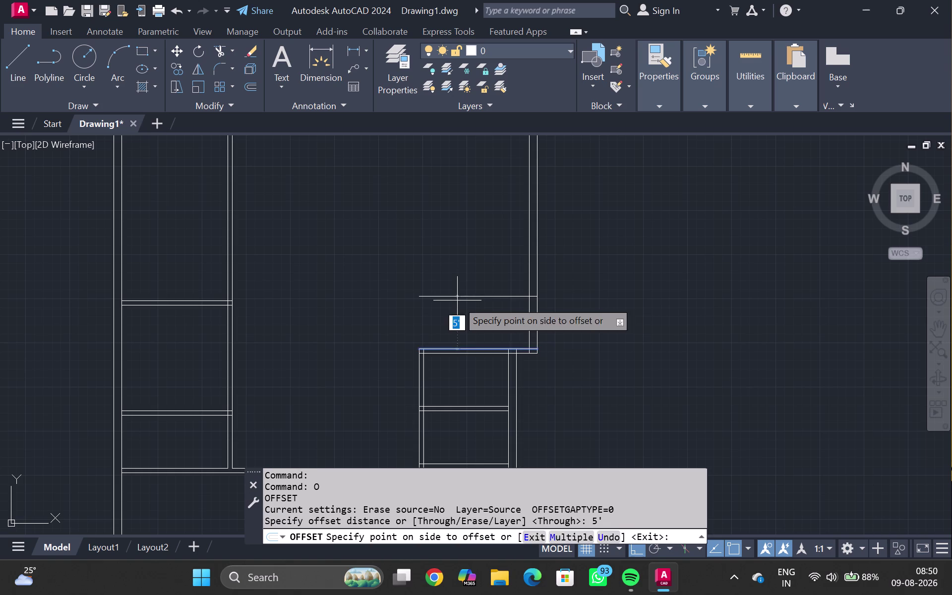
click(458, 301)
click(457, 297)
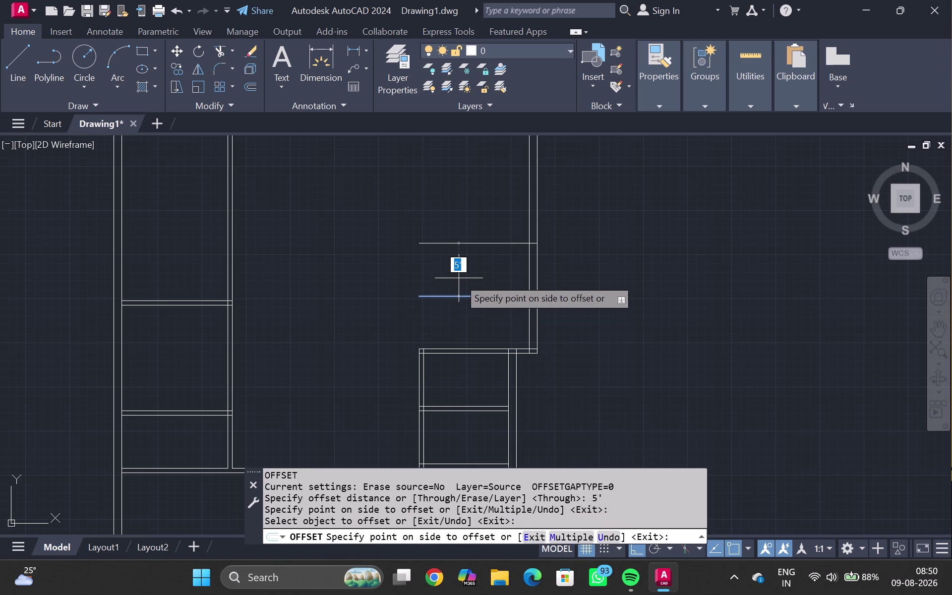
text(5")
key(Return)
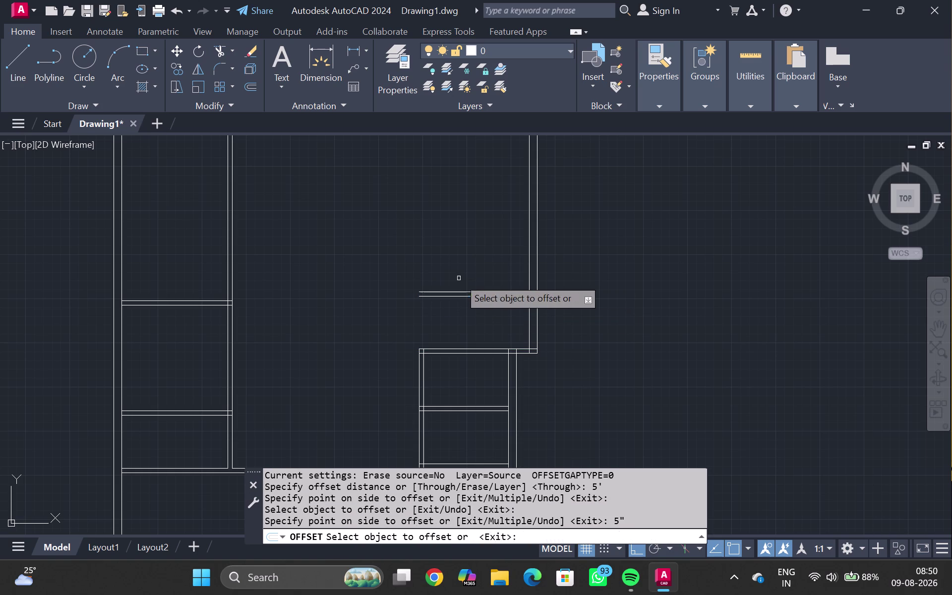
key(Escape)
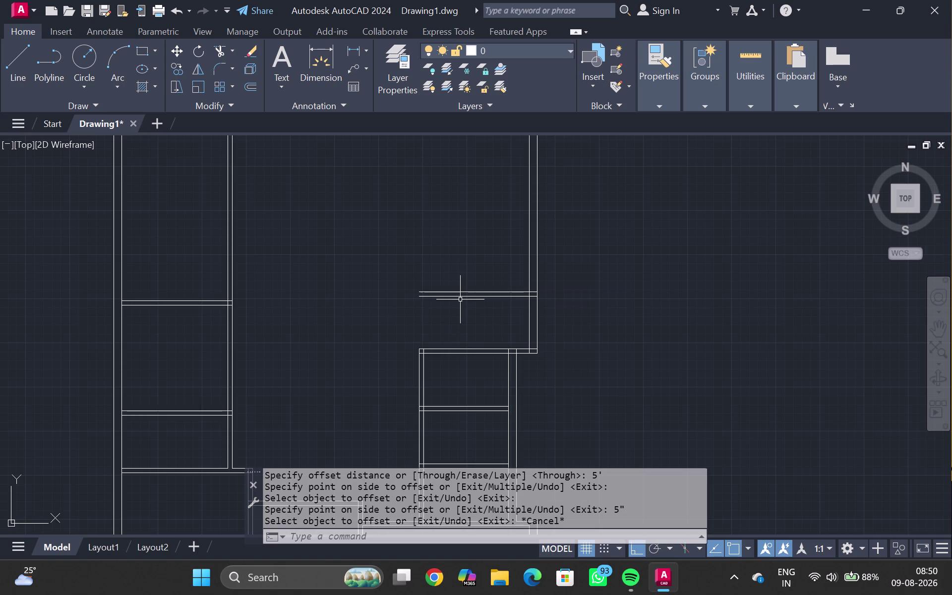
Offset the right vertical wall 12' to the left, with a second line 5" away.
click(529, 256)
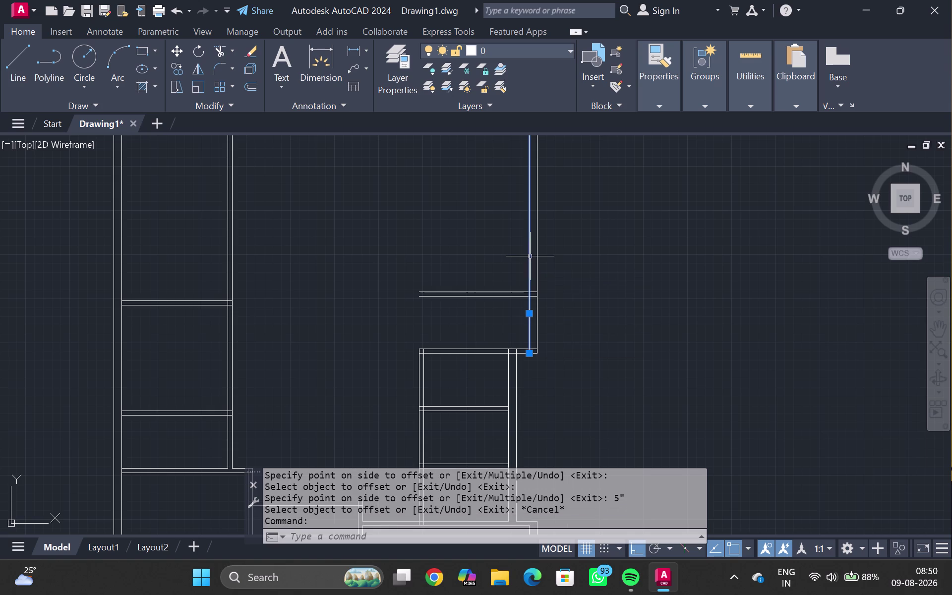
key(o)
key(Return)
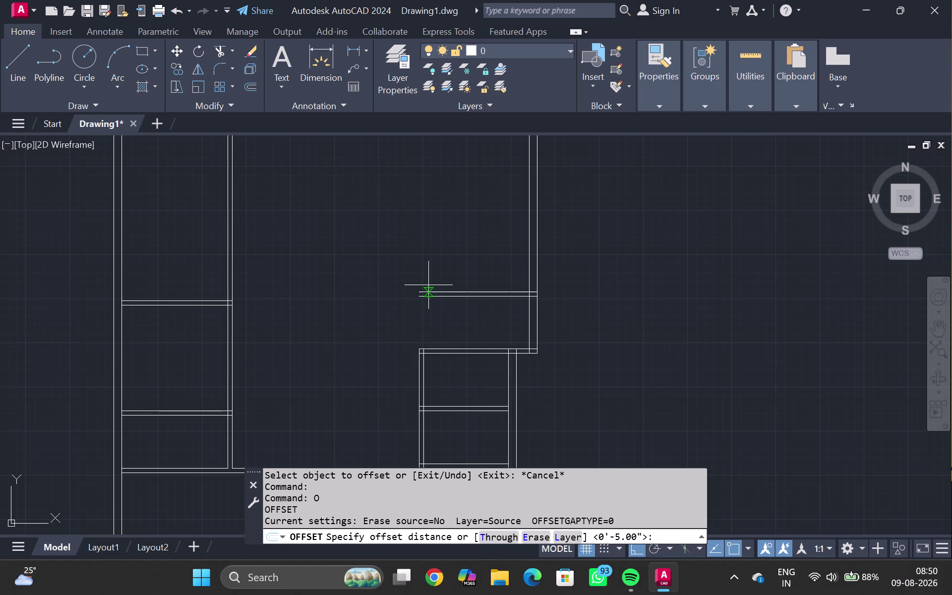
text(12)
key(apostrophe)
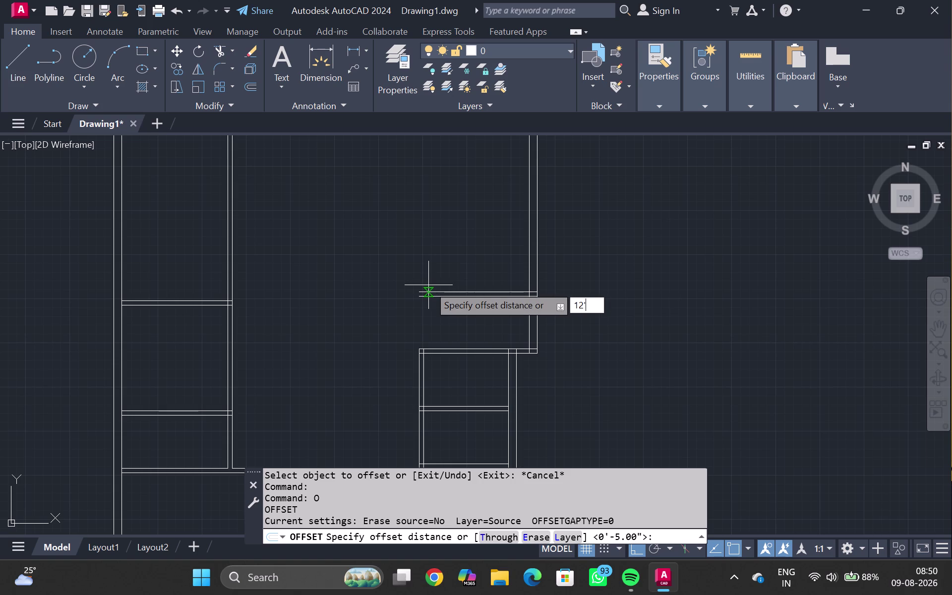
key(Return)
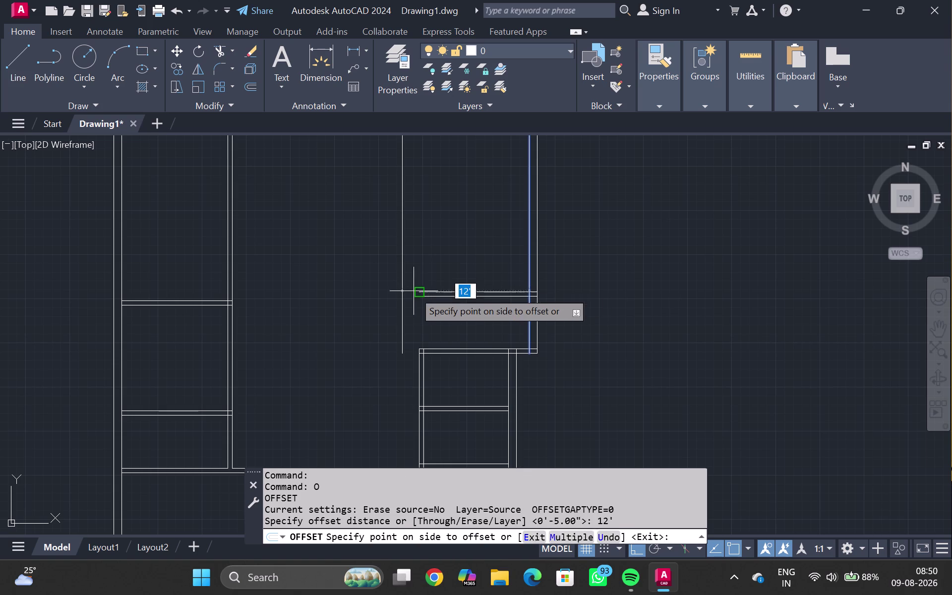
click(413, 291)
click(402, 295)
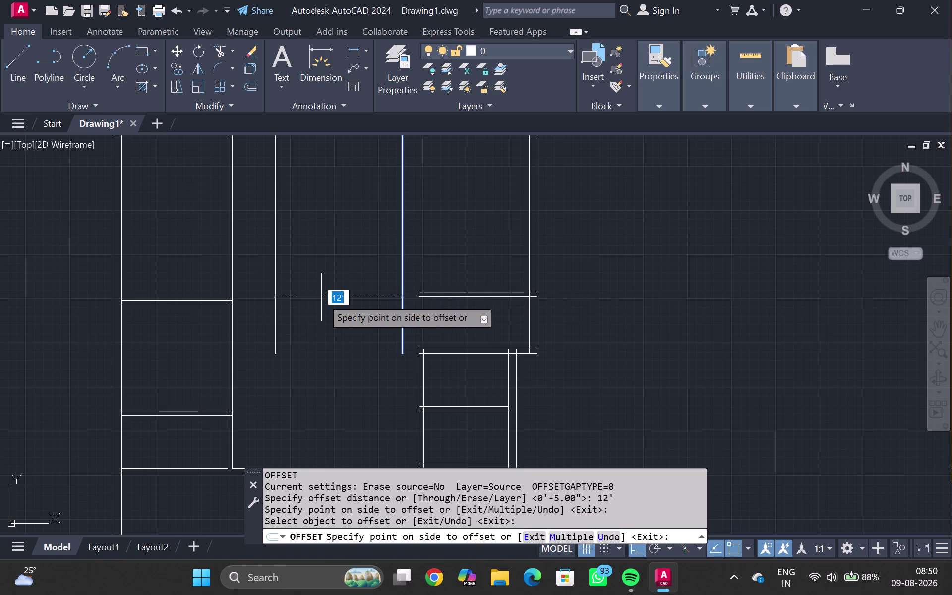
text(5")
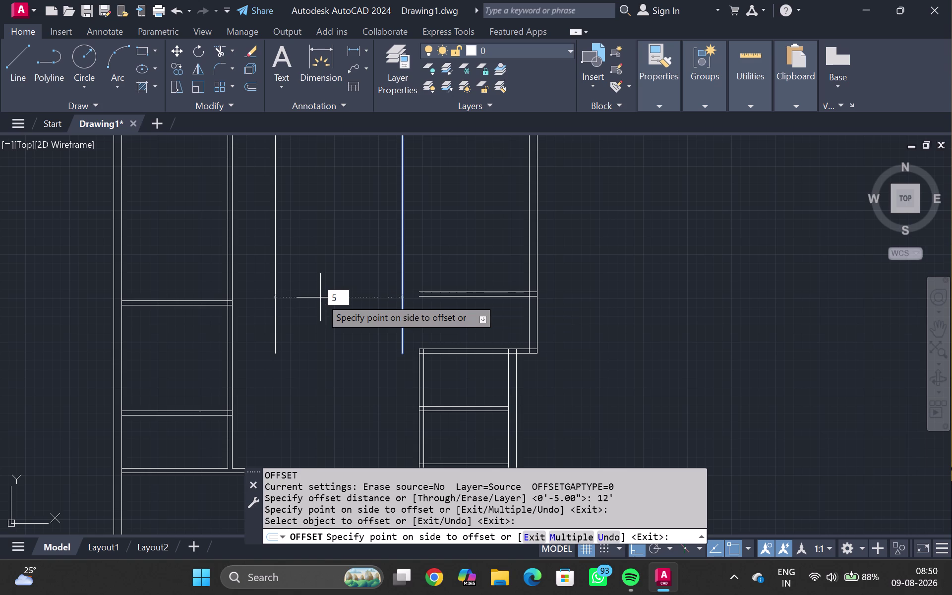
key(Return)
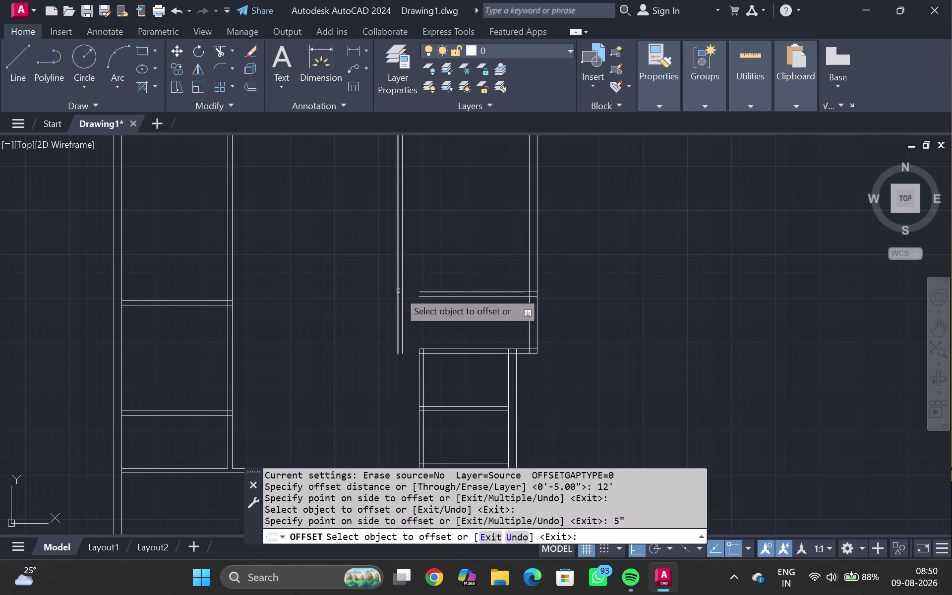
key(Escape)
Extend both new horizontal wall lines left to the new vertical wall.
text(EX)
key(Return)
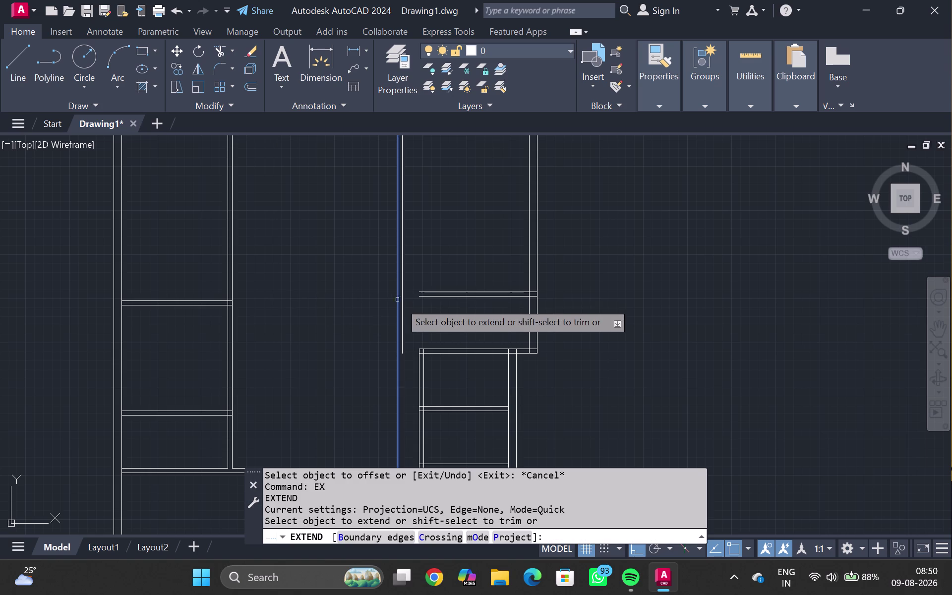
drag(447, 283, 447, 319)
drag(448, 285, 449, 329)
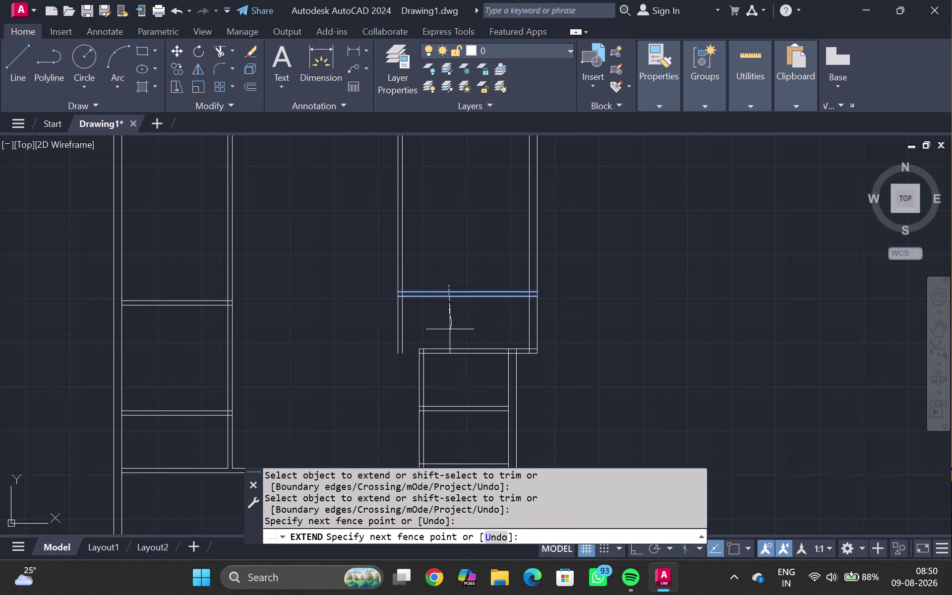
drag(449, 330, 450, 329)
key(Escape)
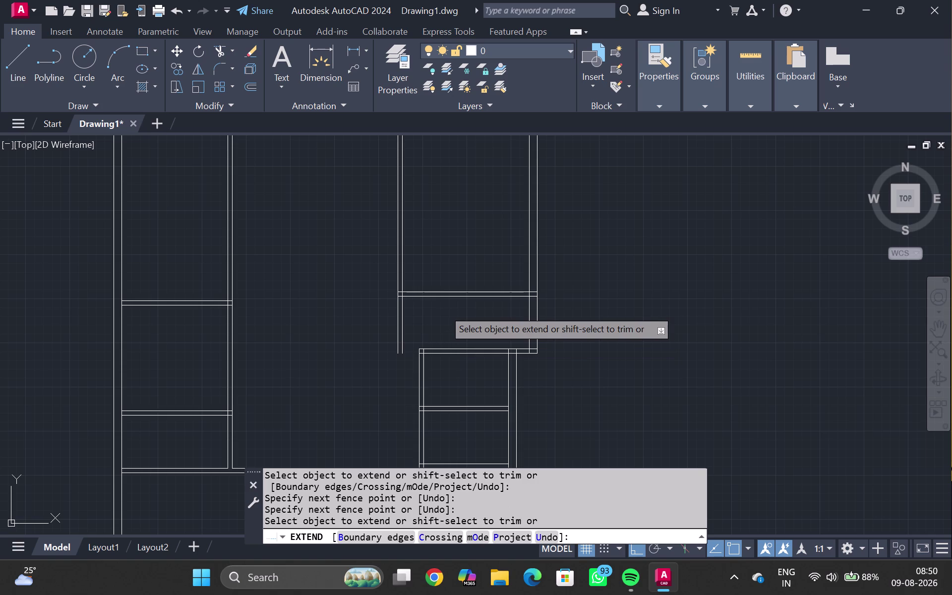
Trim off the new vertical wall lines below the horizontal wall.
text(TR)
key(Return)
drag(419, 325, 357, 334)
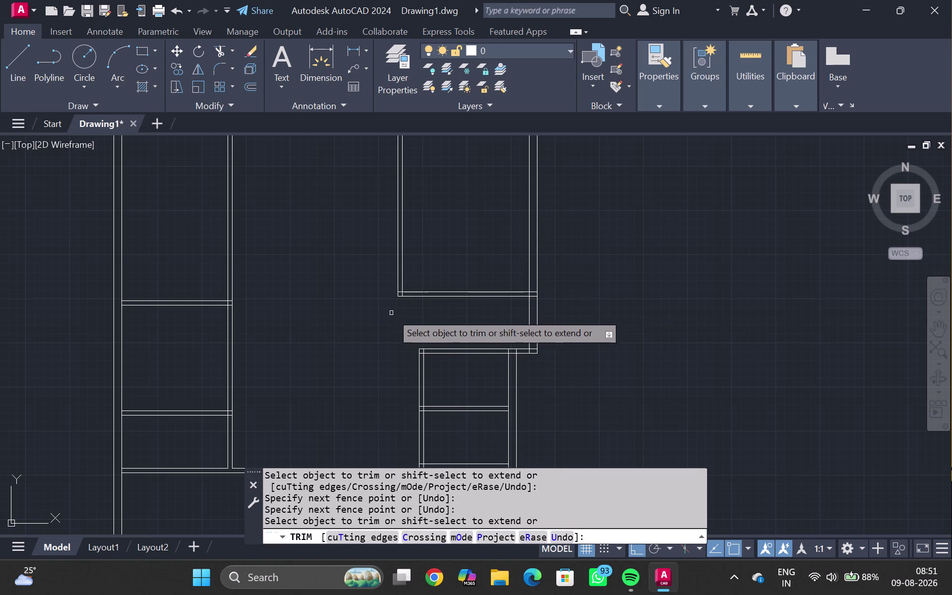
key(Escape)
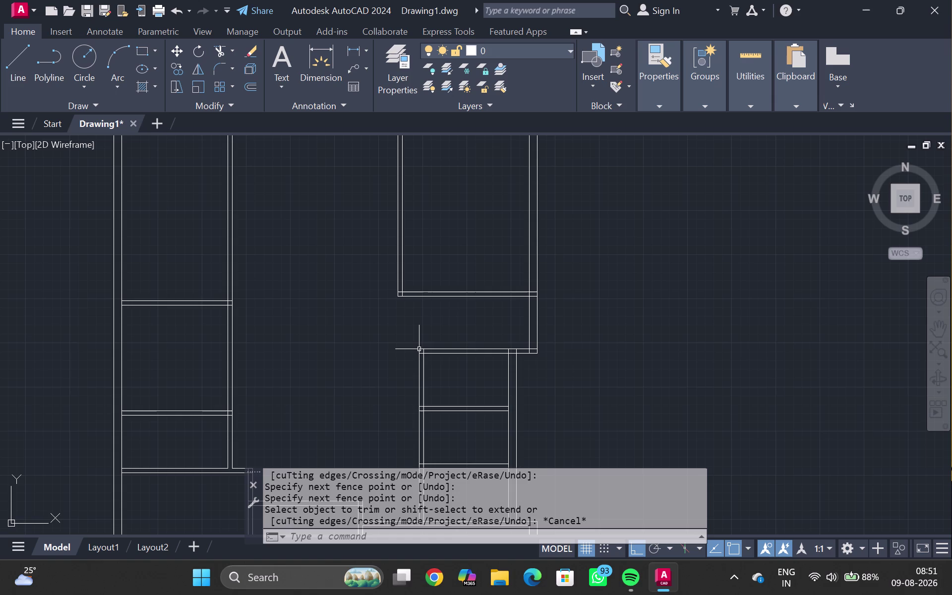
Extend the lower room's left wall lines up to the new horizontal wall.
text(E1X)
key(BackSpace)
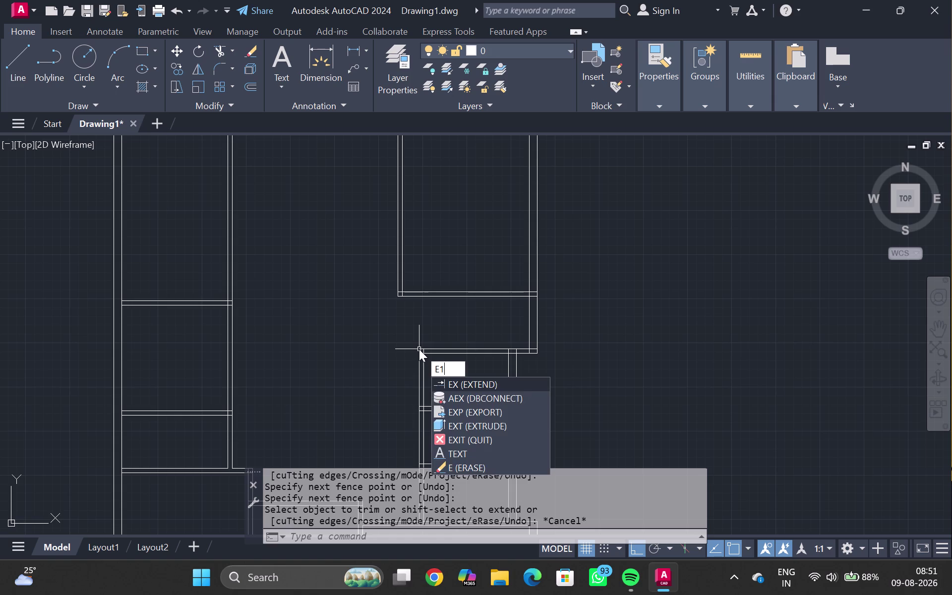
key(BackSpace)
key(x)
key(Return)
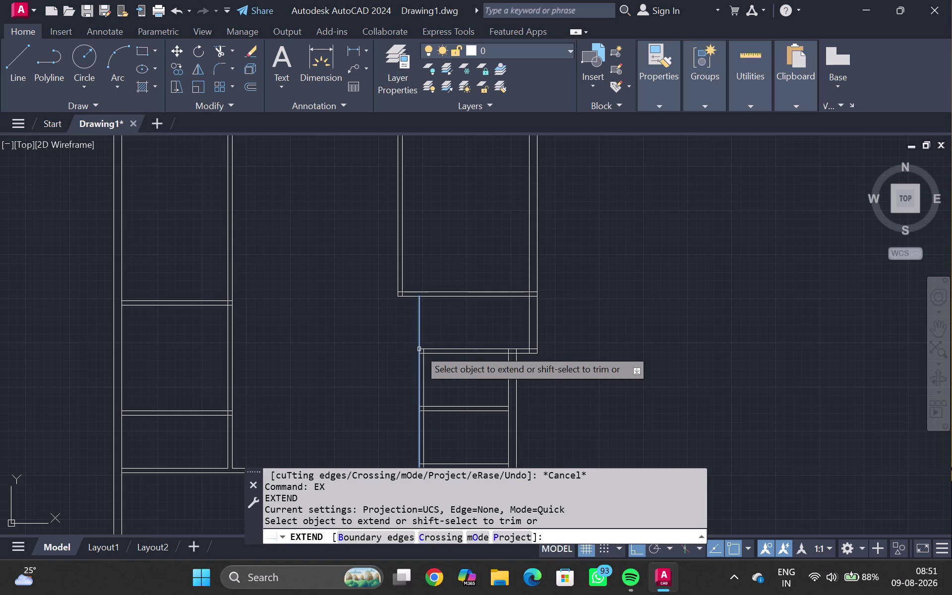
scroll(up, 3)
drag(429, 380, 409, 394)
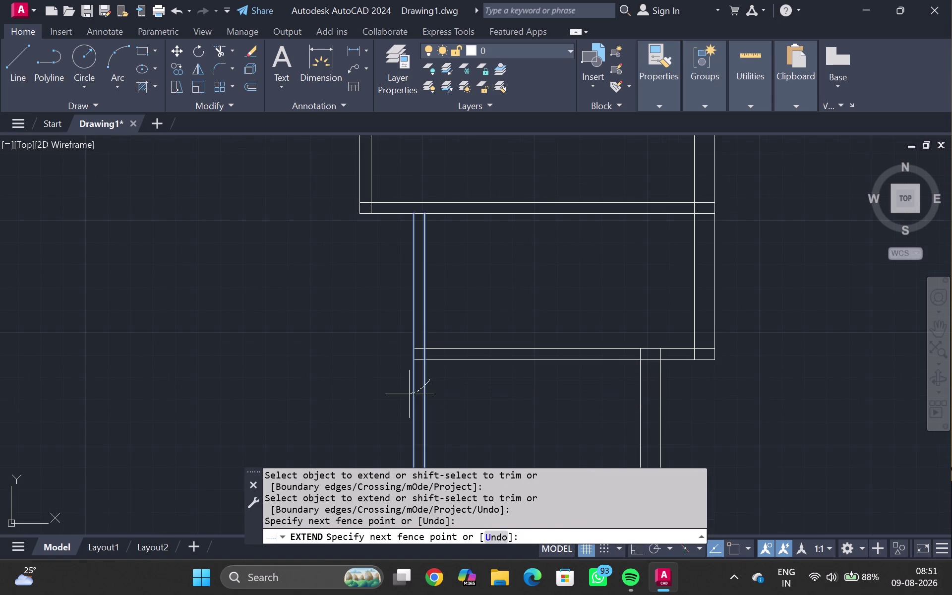
drag(409, 394, 408, 394)
key(Escape)
Pan to check the new walls and select the new horizontal wall line.
scroll(down, 3)
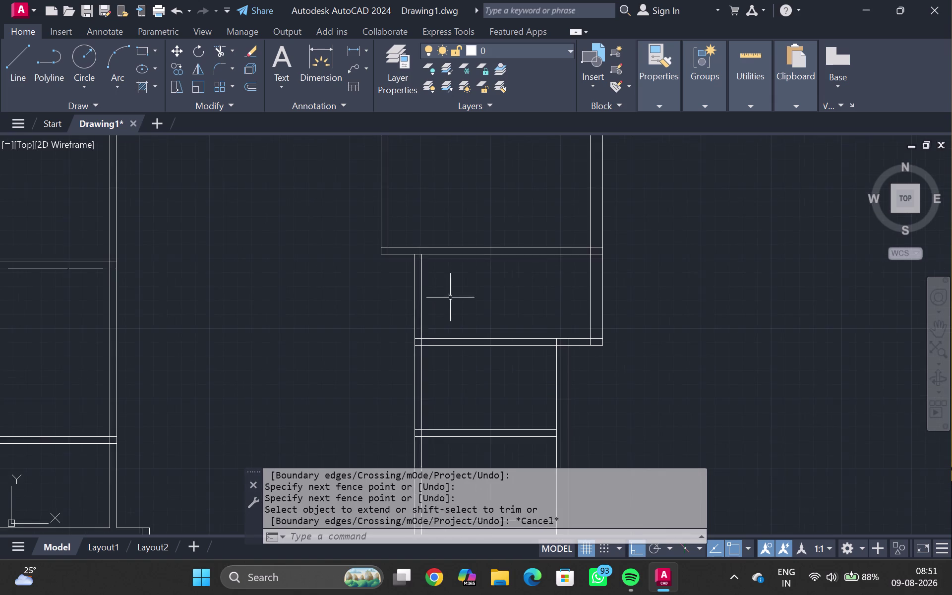
middle_drag(450, 299, 444, 371)
middle_drag(427, 256, 410, 351)
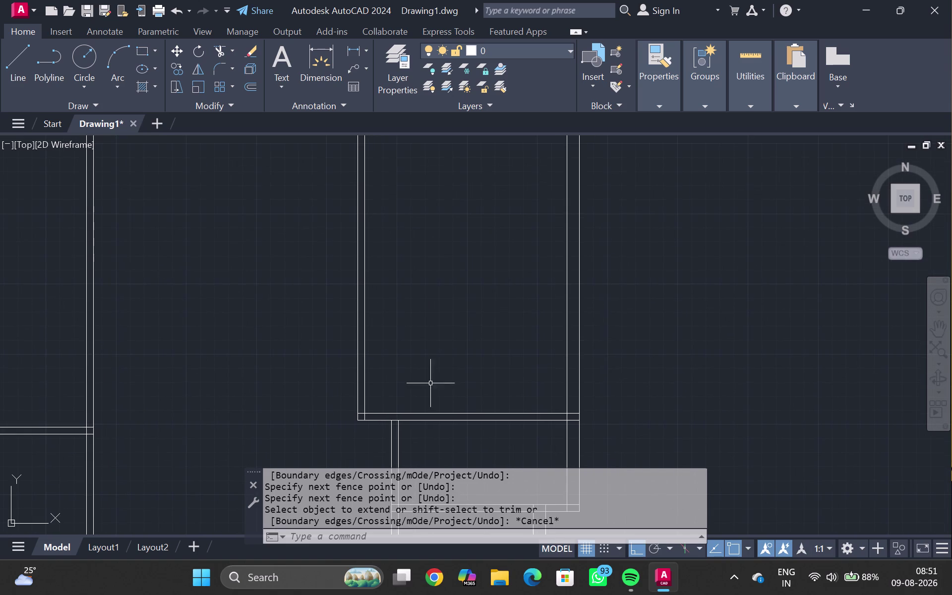
click(432, 414)
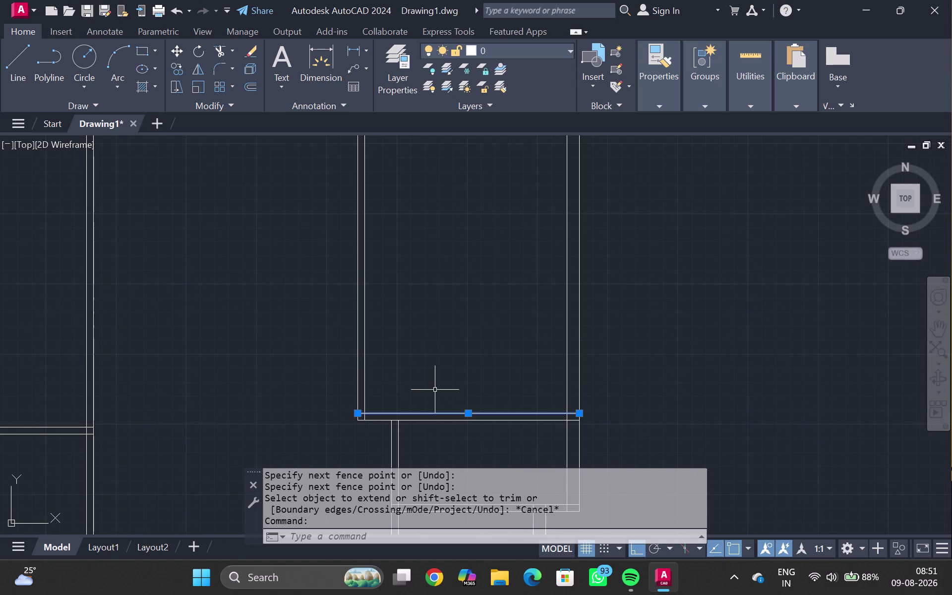
key(o)
key(Return)
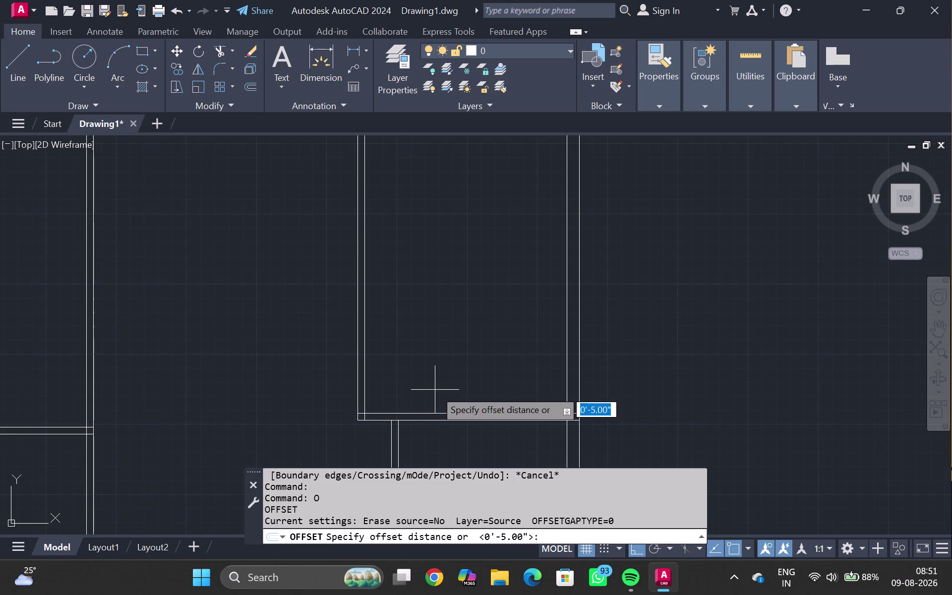
Offset the horizontal wall line 10' upward, adding a parallel line 5" apart.
text(10')
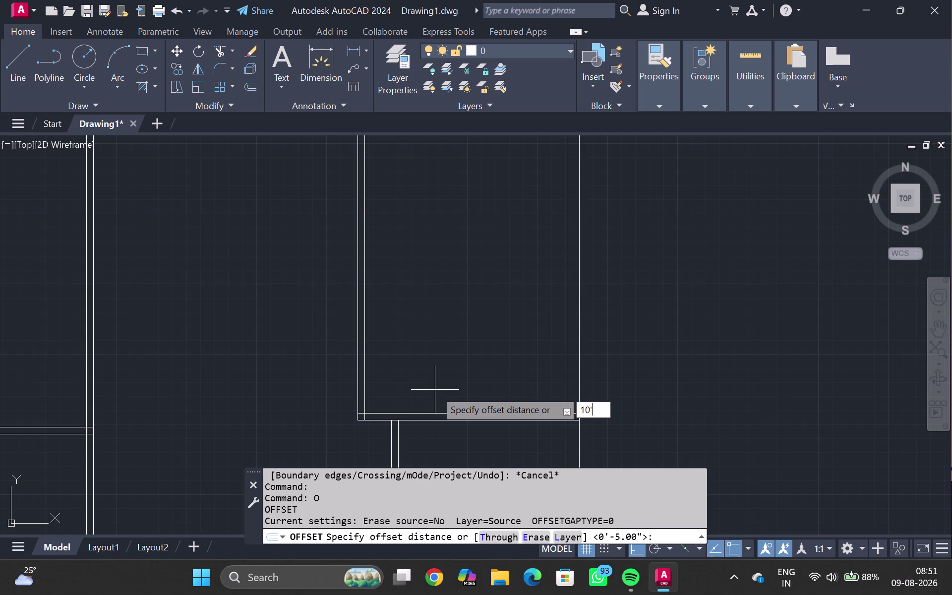
key(Return)
drag(435, 384, 434, 367)
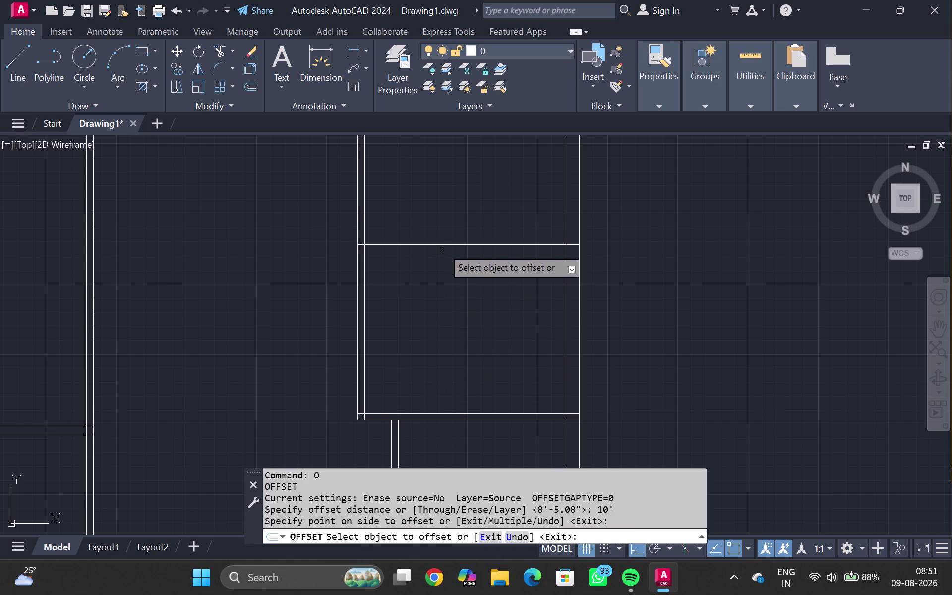
click(442, 245)
text(5)
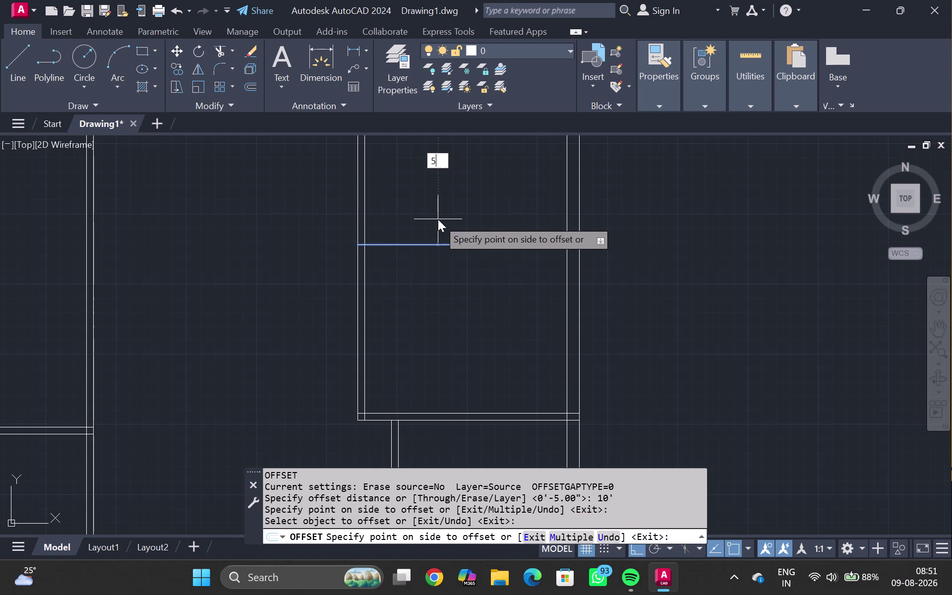
text(")
key(Return)
key(Escape)
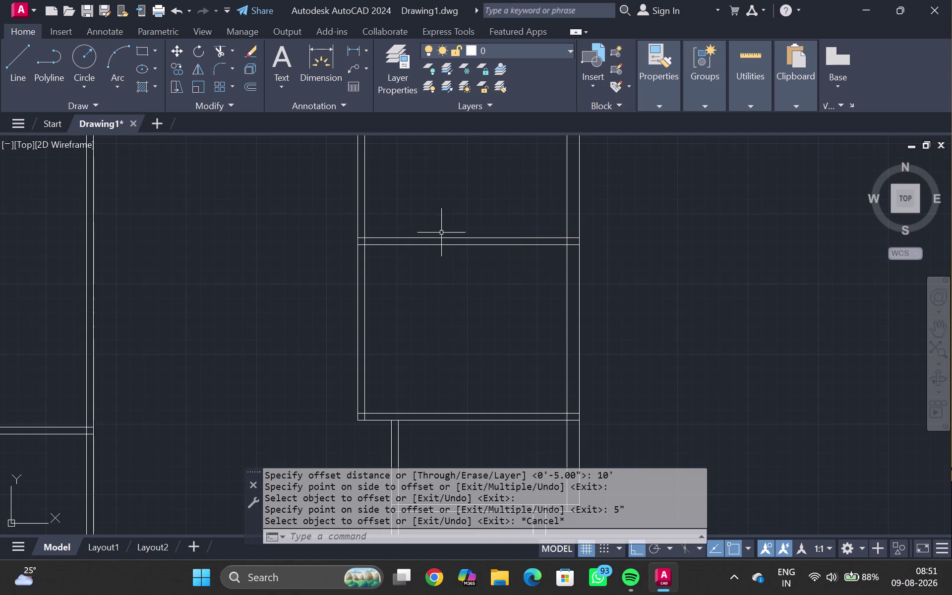
scroll(down, 3)
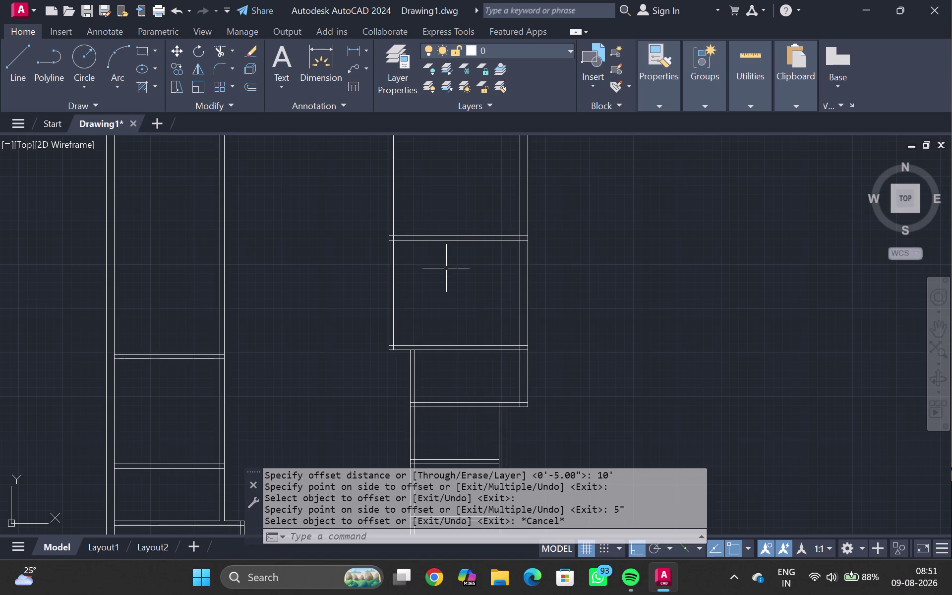
middle_drag(447, 268, 439, 305)
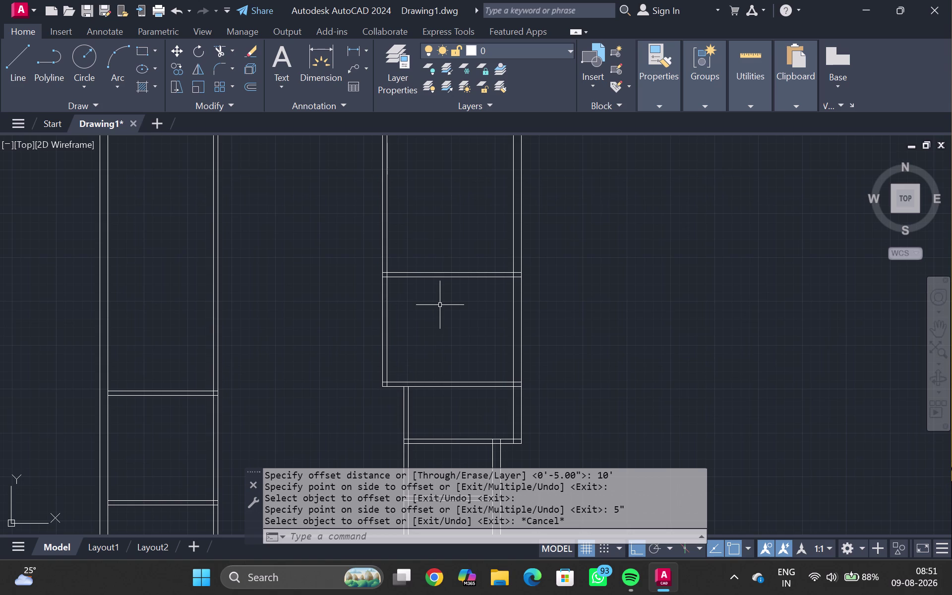
middle_drag(449, 282, 452, 274)
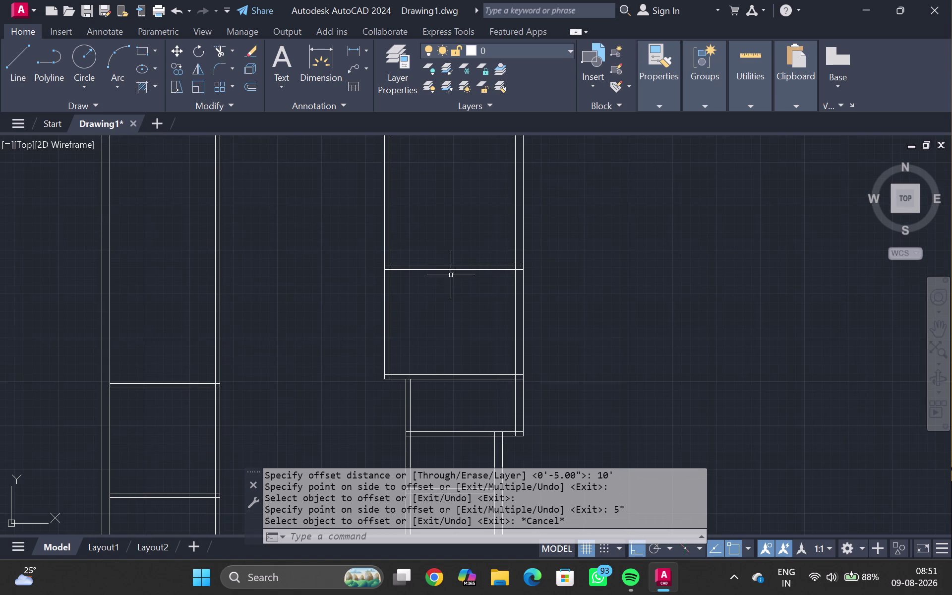
middle_drag(445, 313, 453, 263)
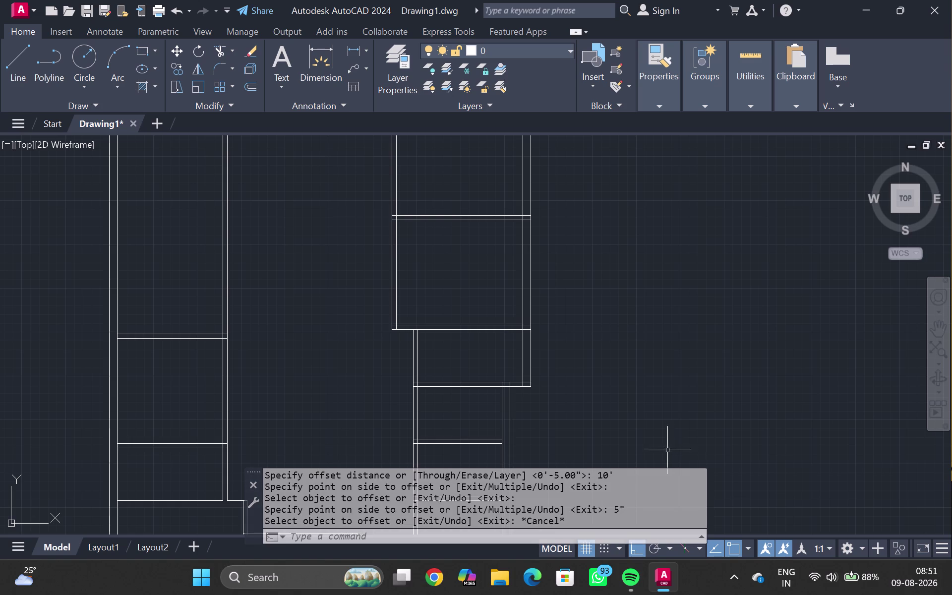
Survey the plan, including the lower rooms, then start the EXTEND command with EX.
scroll(down, 3)
middle_drag(357, 386, 365, 359)
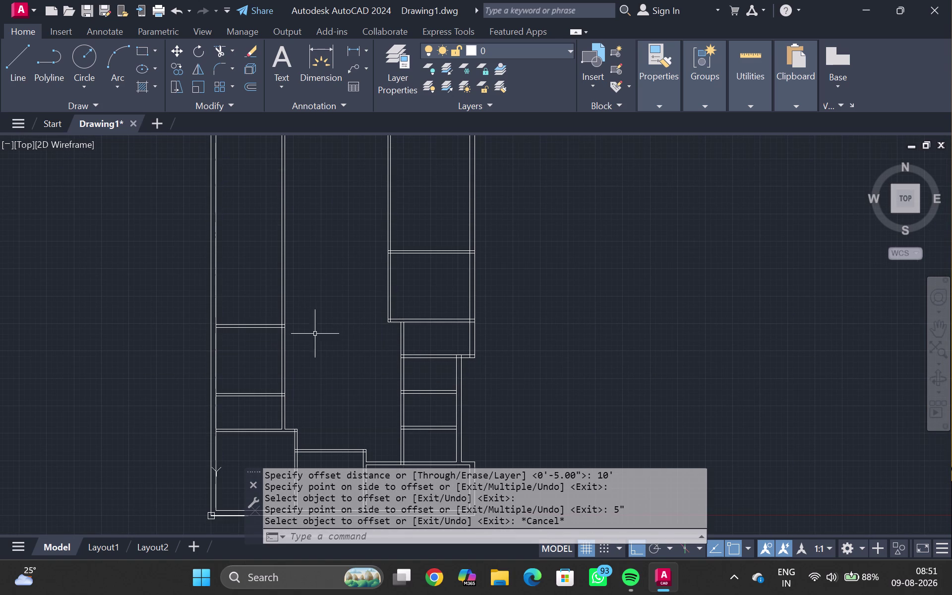
scroll(up, 3)
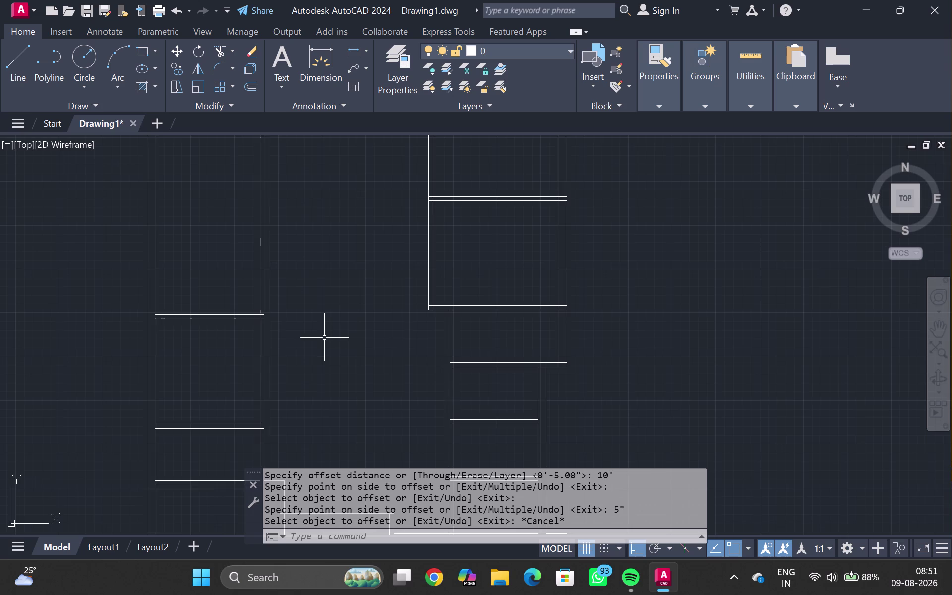
scroll(up, 3)
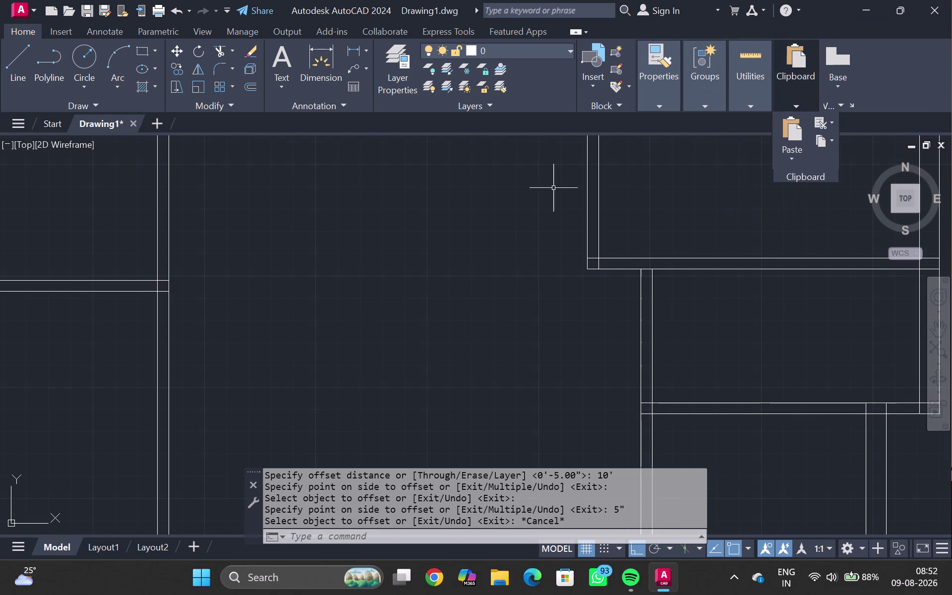
scroll(down, 3)
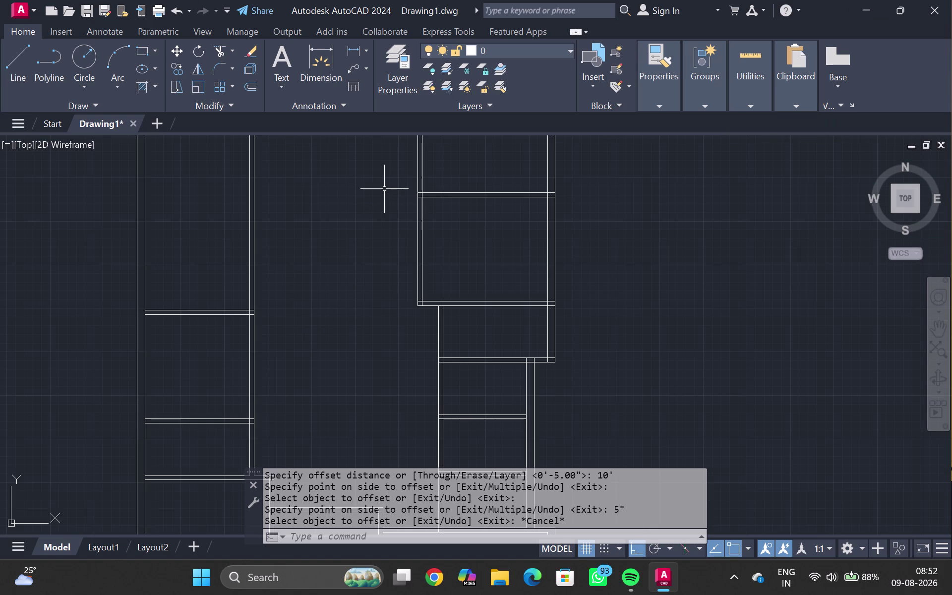
scroll(down, 3)
scroll(down, 3)
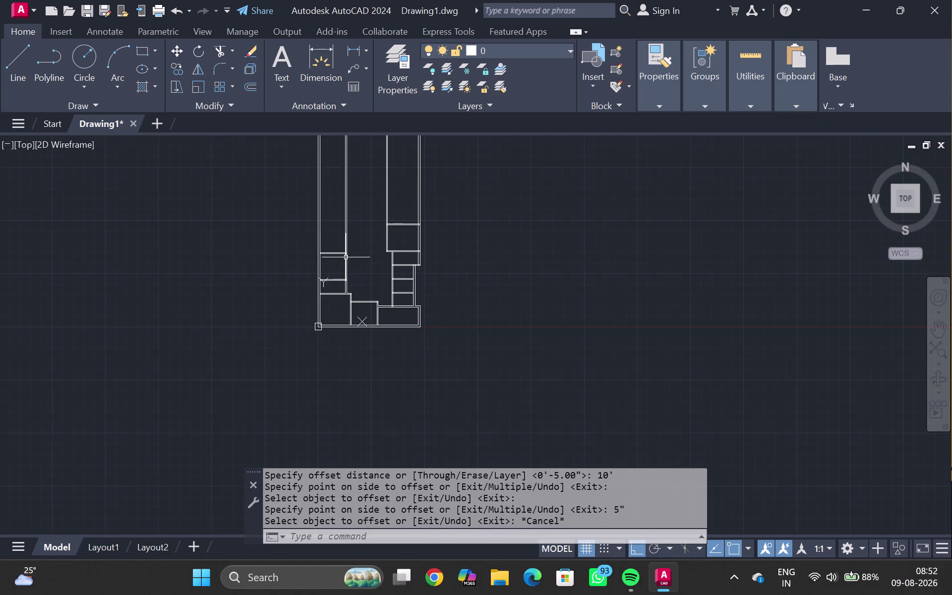
scroll(up, 3)
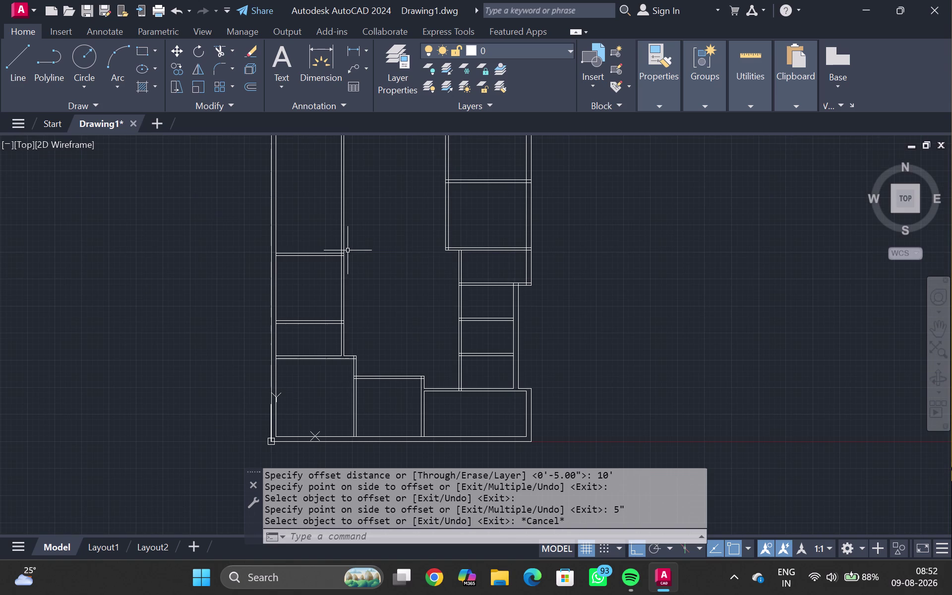
scroll(up, 3)
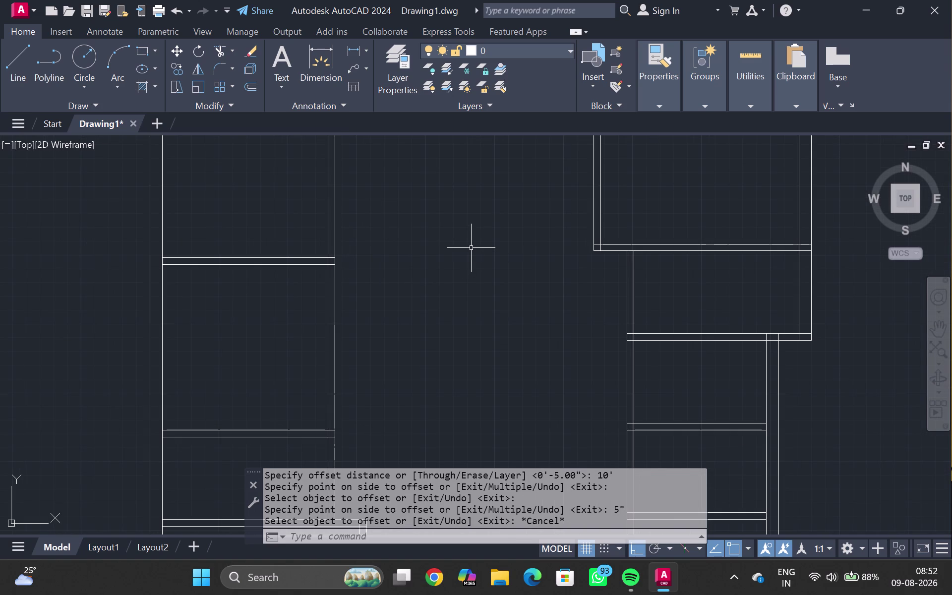
text(EX)
key(Return)
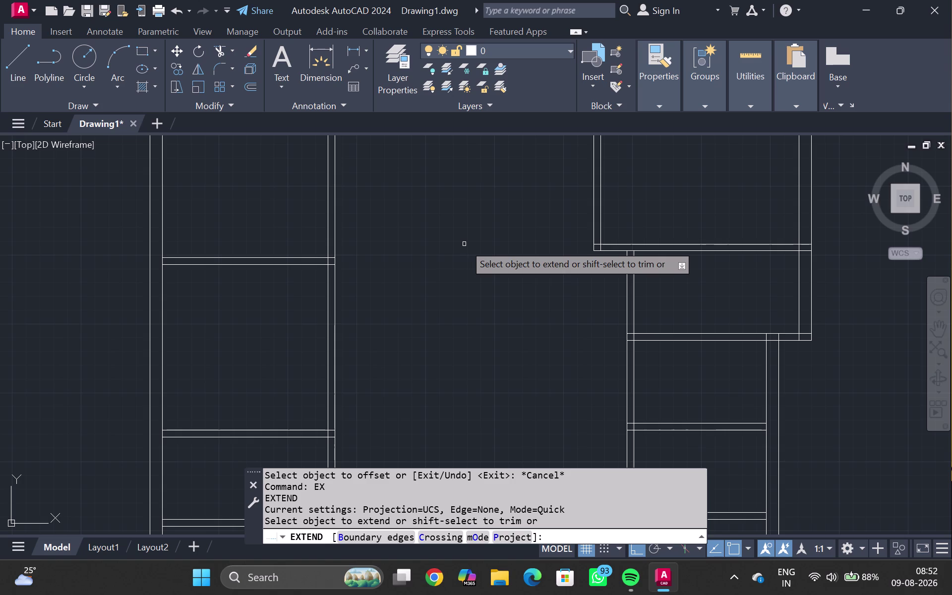
Extend both upper horizontal wall lines left across the corridor to the outer wall.
scroll(down, 3)
middle_drag(532, 228, 519, 248)
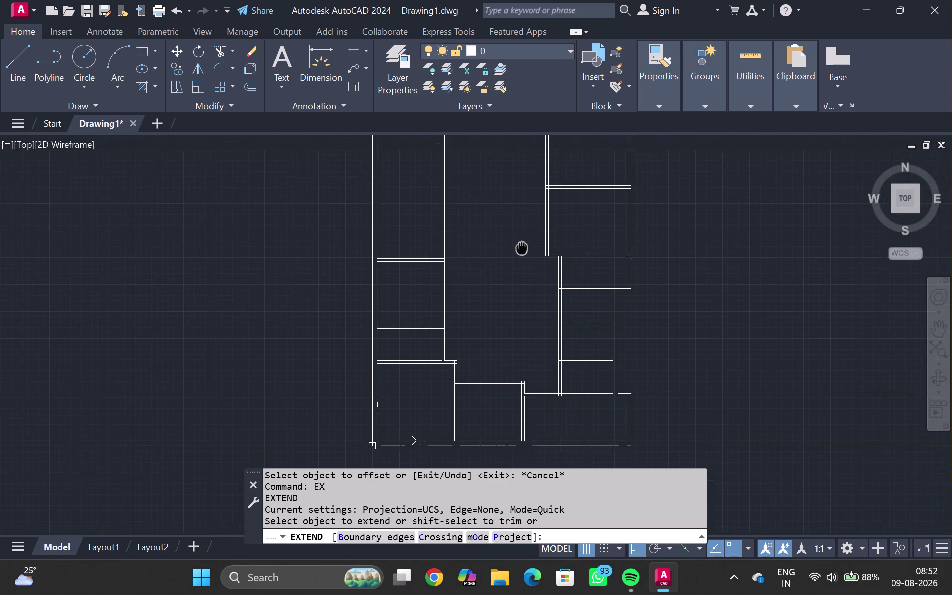
middle_drag(519, 248, 519, 250)
scroll(up, 3)
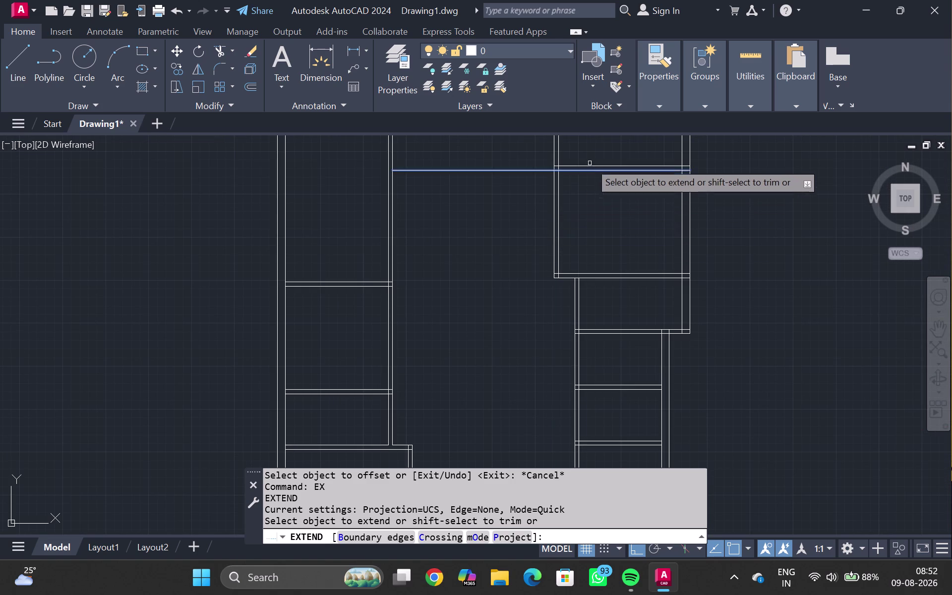
click(593, 166)
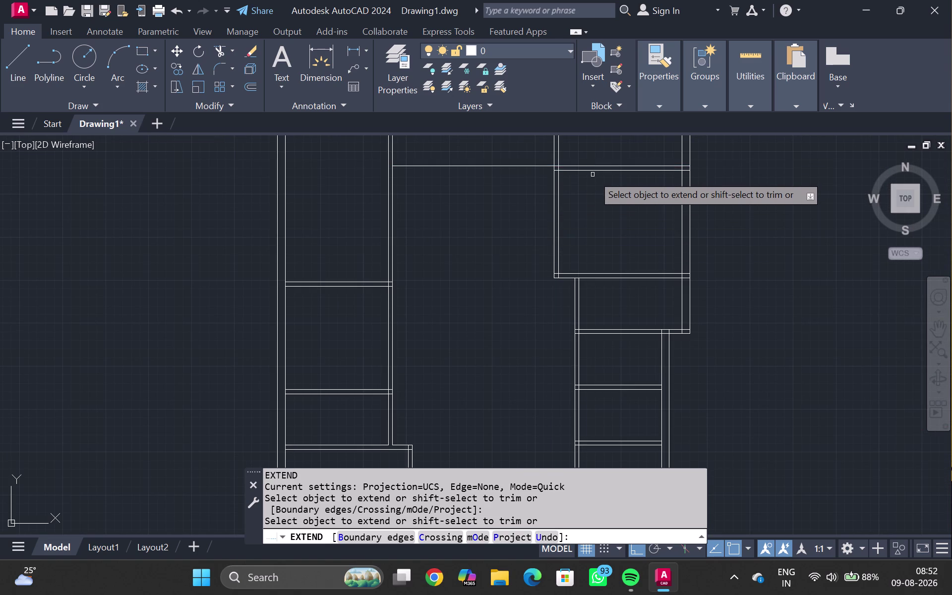
click(593, 171)
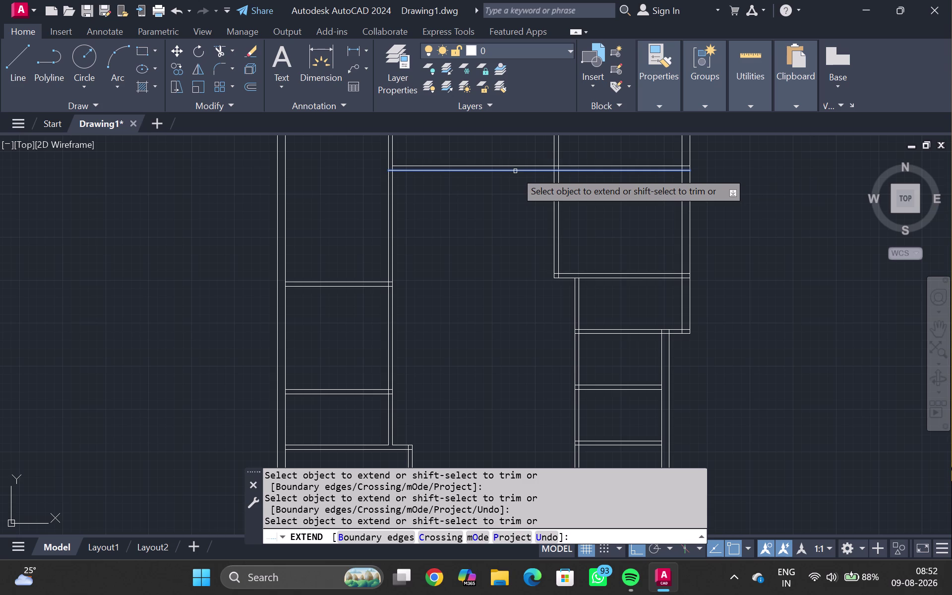
click(516, 171)
click(515, 171)
triple_click(515, 167)
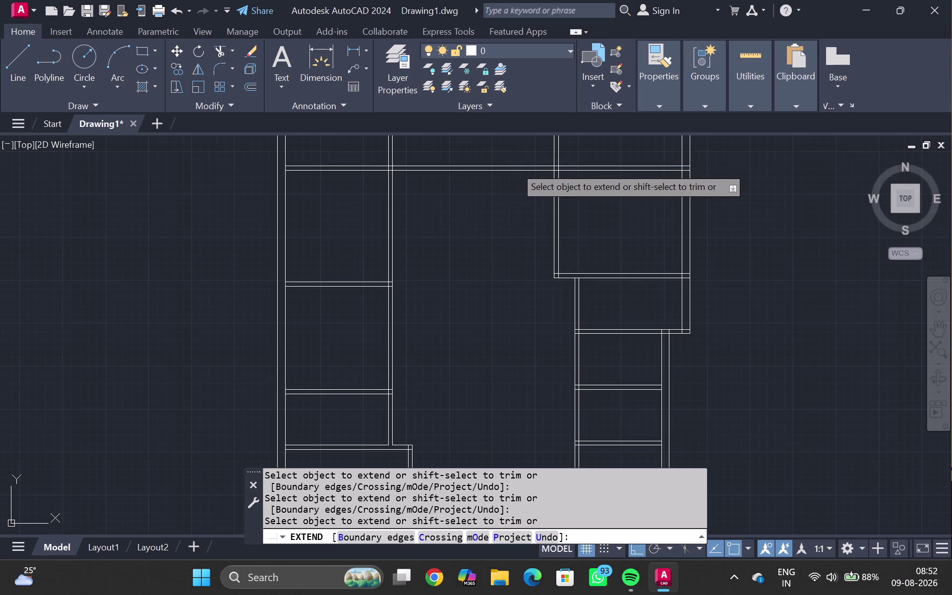
click(516, 166)
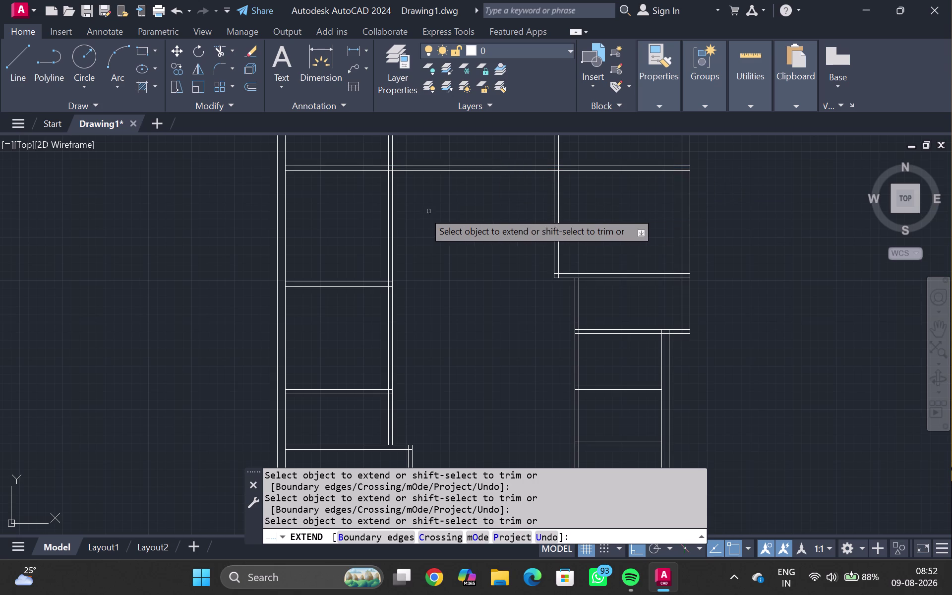
key(Escape)
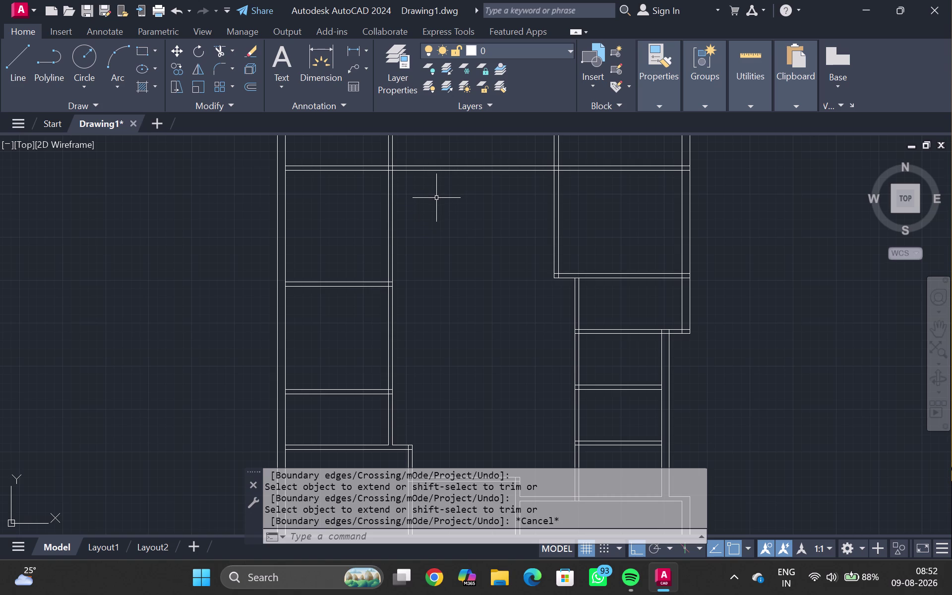
middle_drag(349, 212, 352, 267)
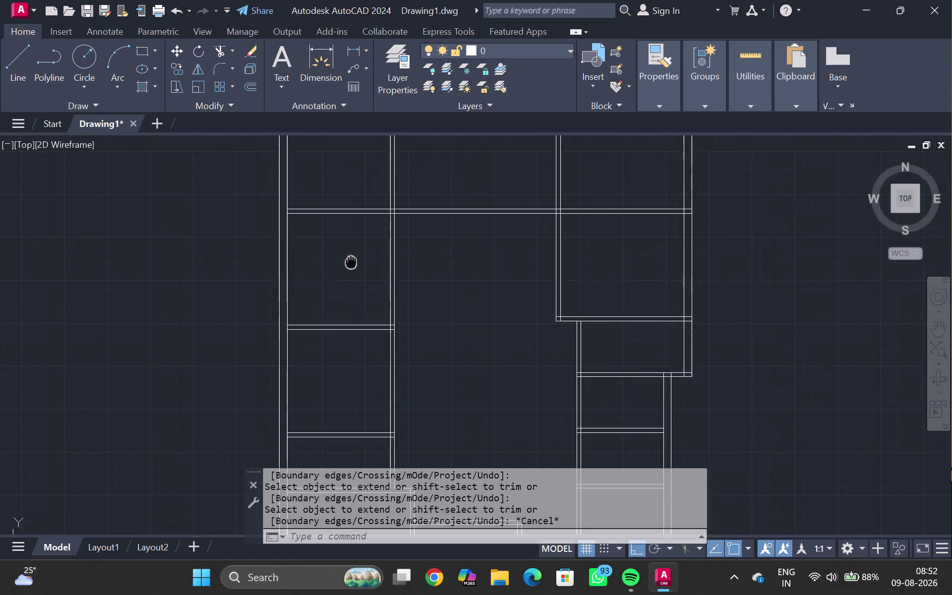
Quick-measure the long horizontal double wall, which reads 39'-3".
middle_drag(352, 267, 350, 319)
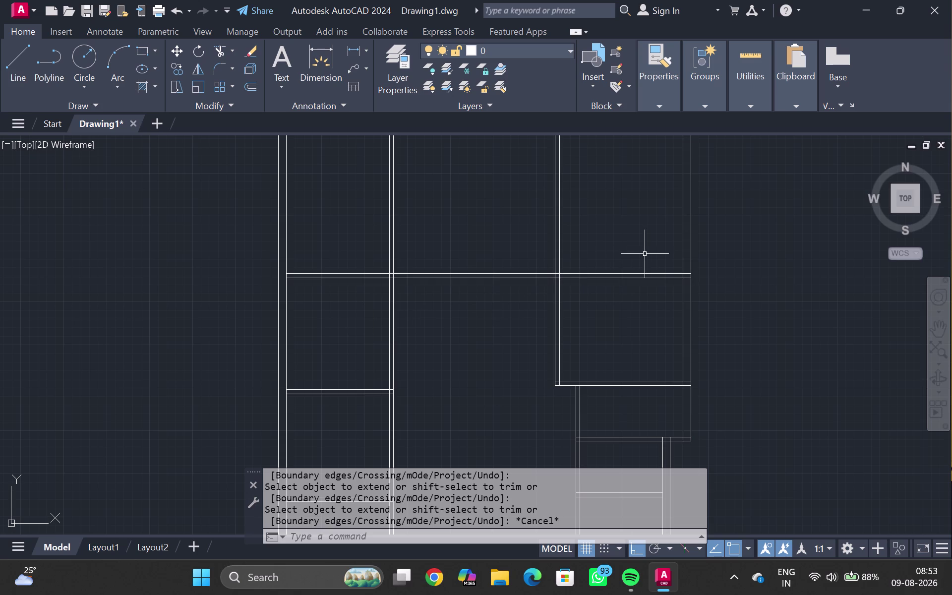
click(752, 101)
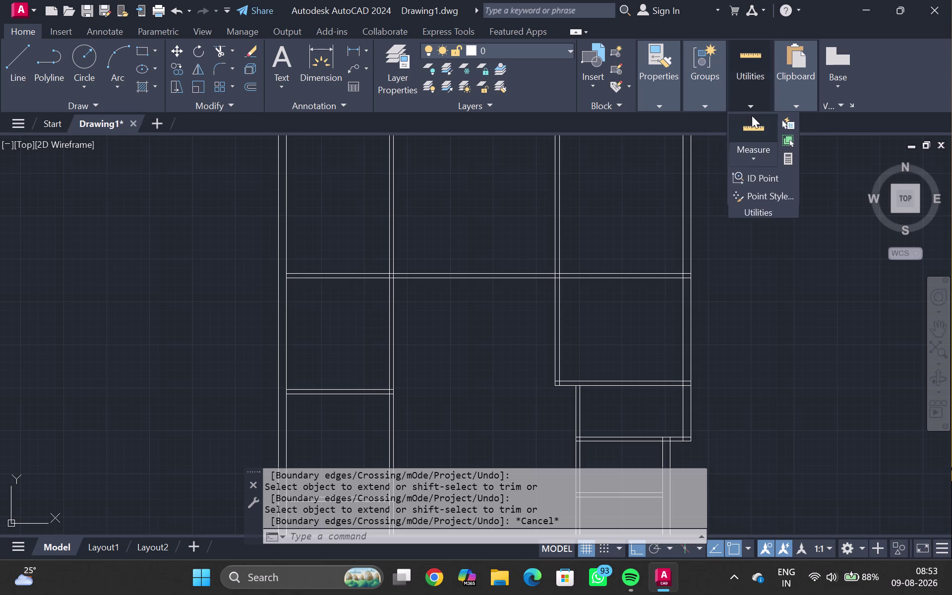
click(767, 136)
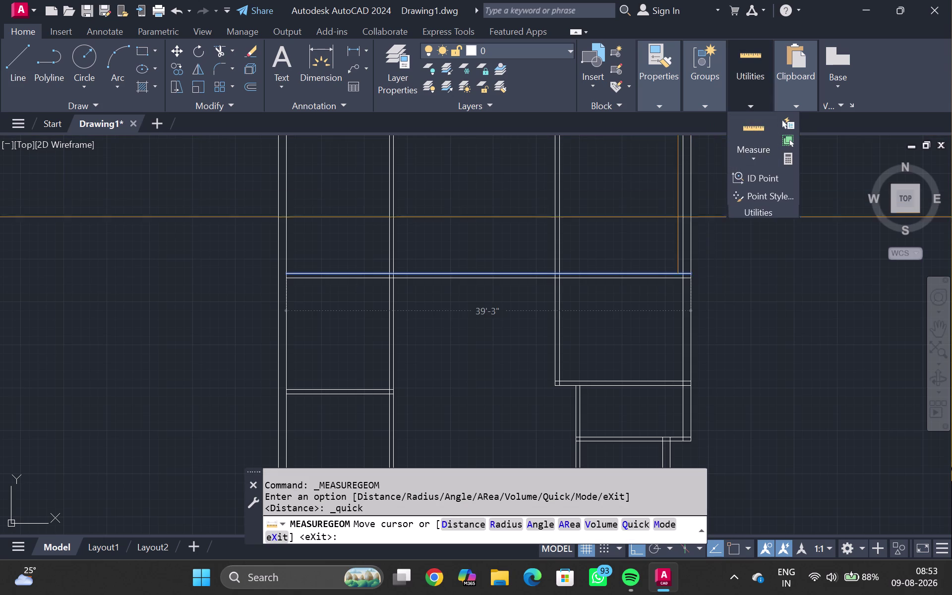